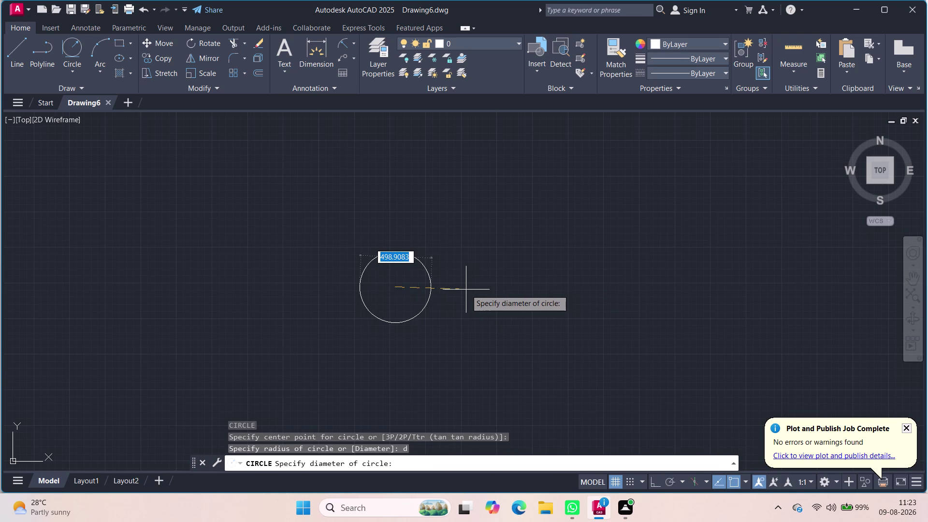
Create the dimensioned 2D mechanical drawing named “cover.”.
Draw the inner circle with a diameter of 55.
scroll(up, 3)
scroll(up, 3)
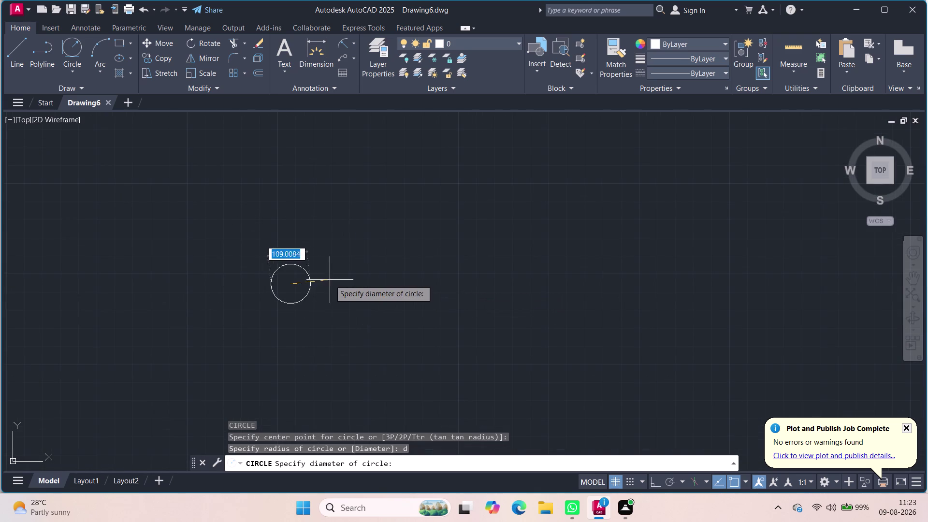
scroll(up, 3)
scroll(down, 3)
scroll(up, 3)
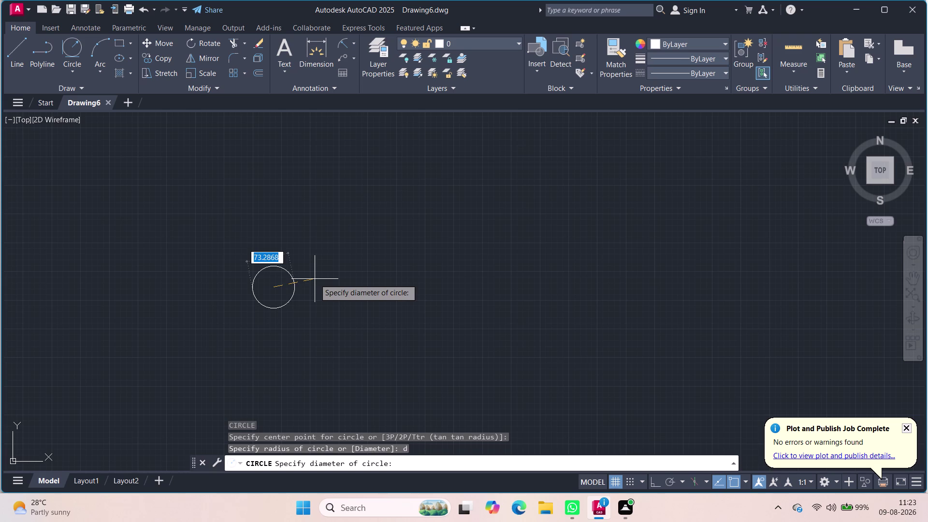
text(55)
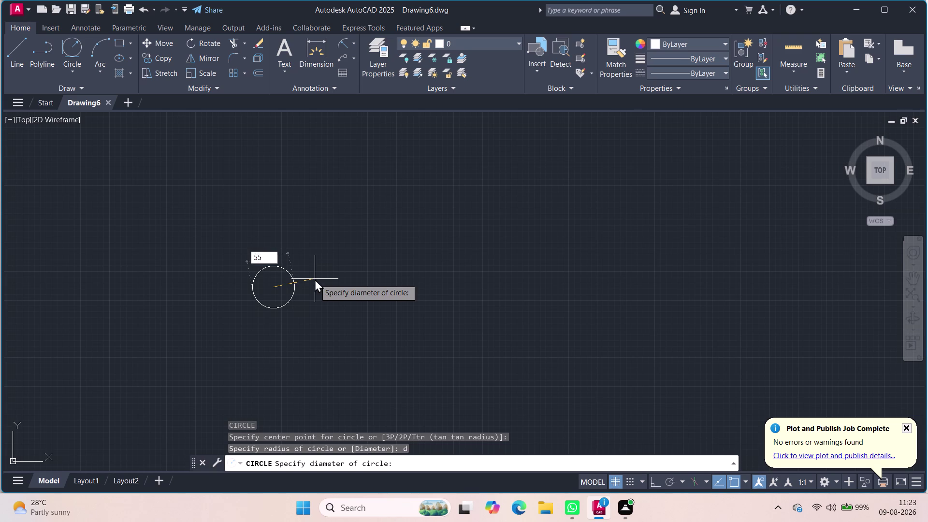
key(Return)
Draw a concentric 90-diameter circle on the same centre.
scroll(up, 3)
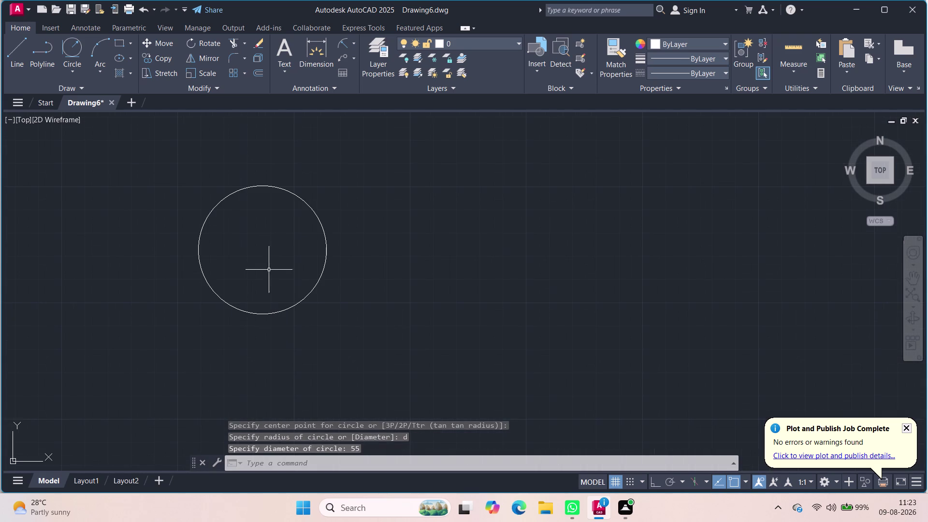
scroll(down, 3)
key(d)
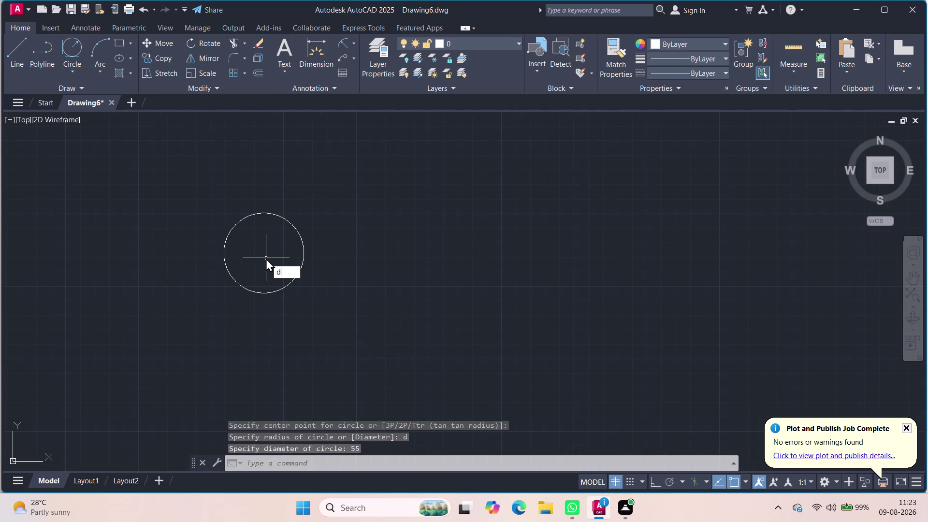
key(BackSpace)
key(c)
key(Return)
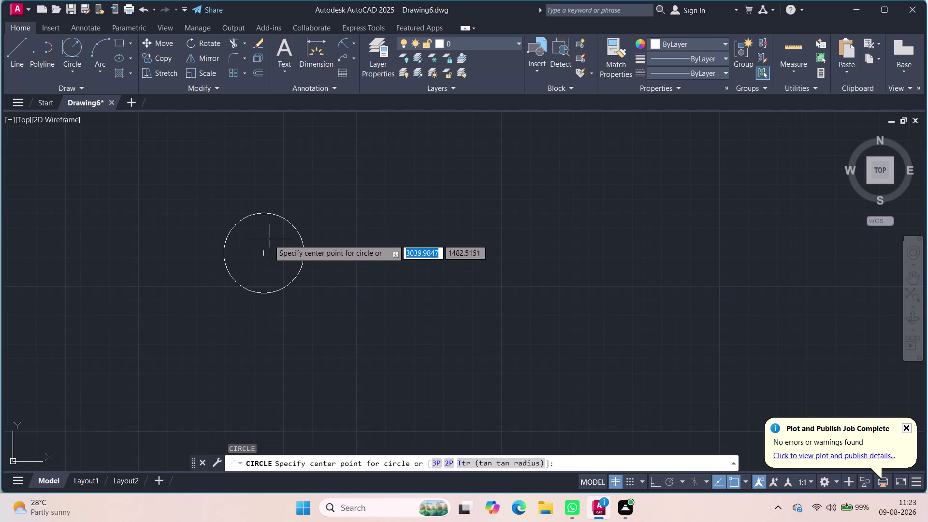
click(263, 254)
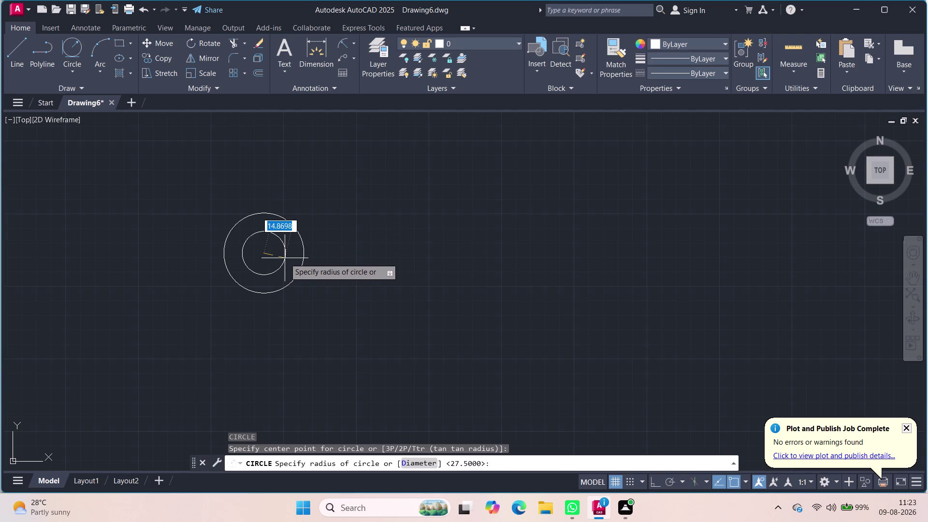
key(d)
key(Return)
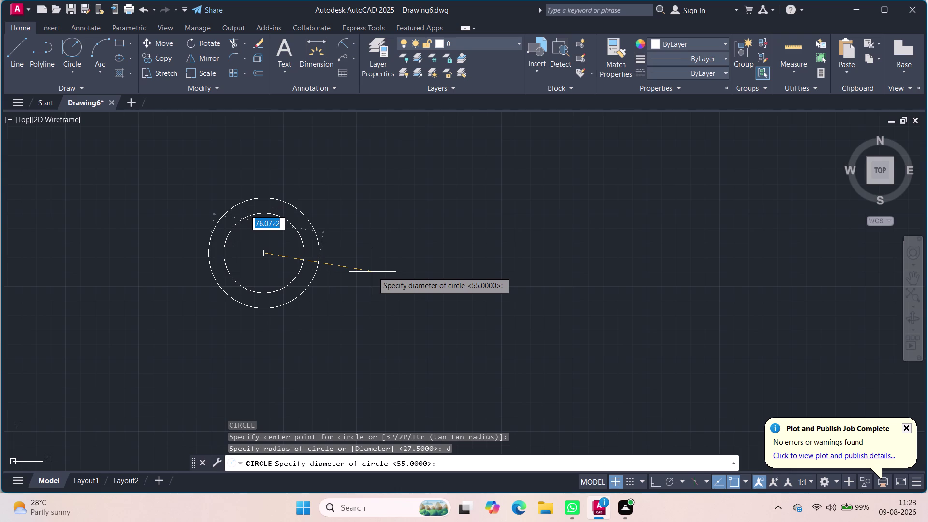
text(90)
key(Return)
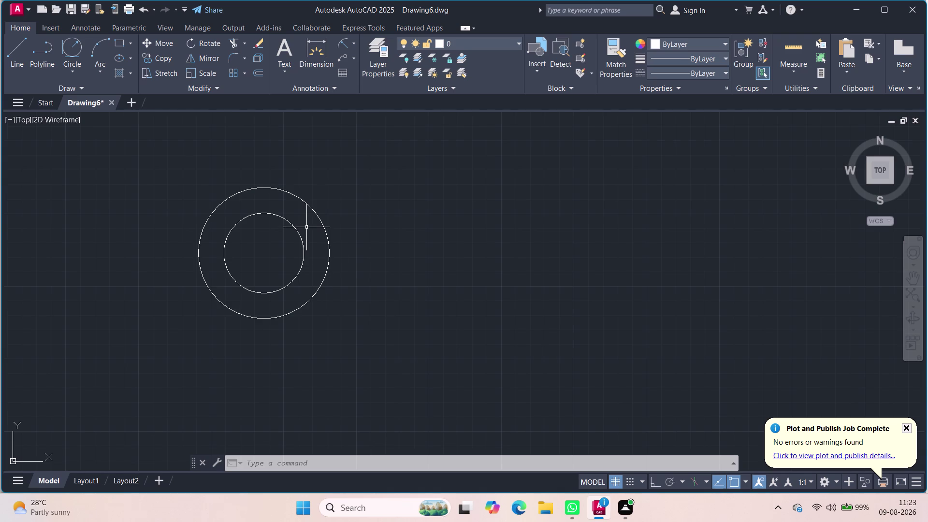
With Ortho on, draw the vertical centre line through the circles' centre.
key(l)
key(Return)
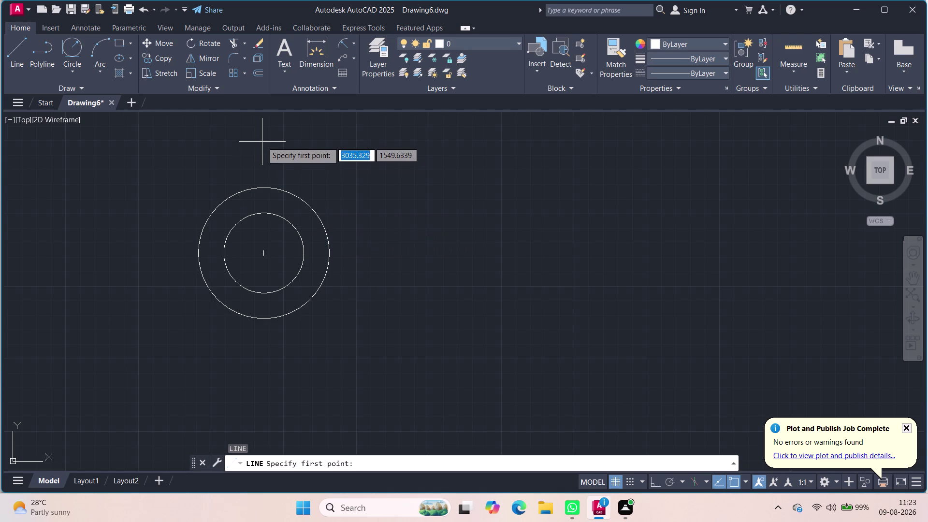
click(266, 252)
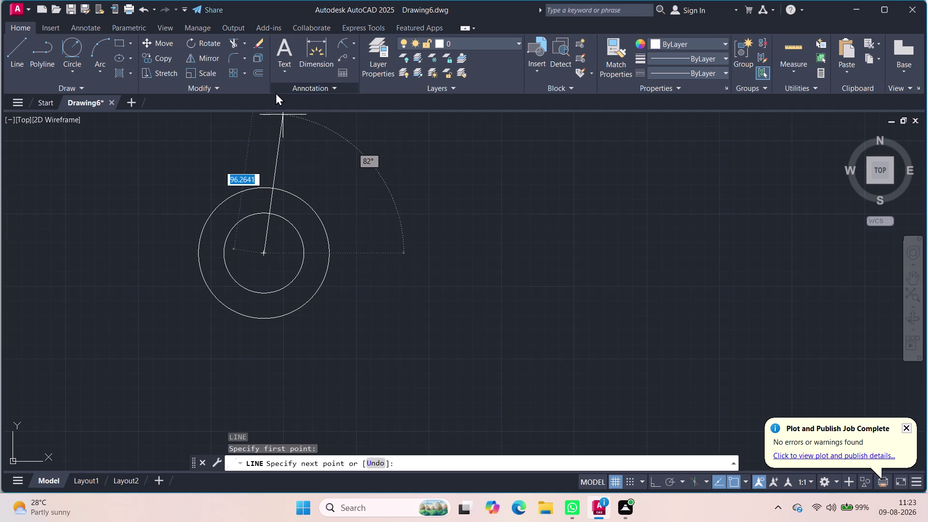
click(654, 484)
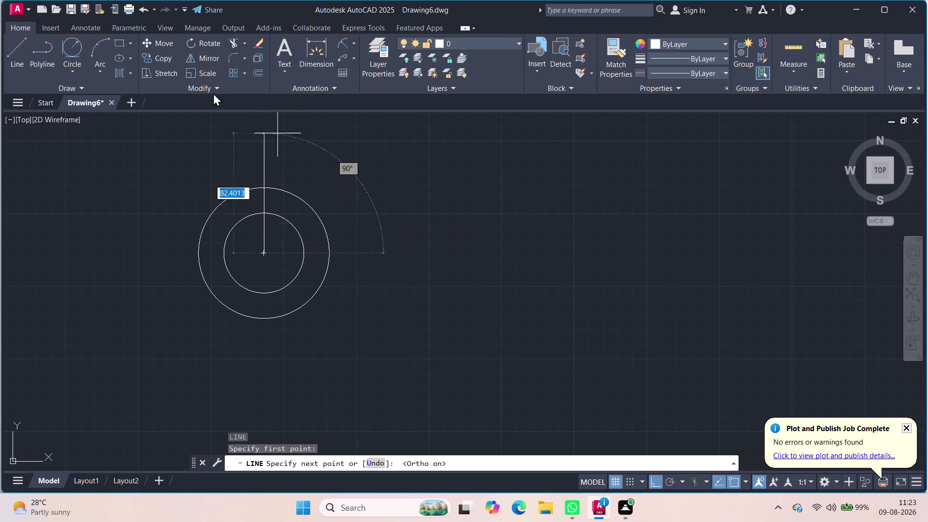
click(251, 133)
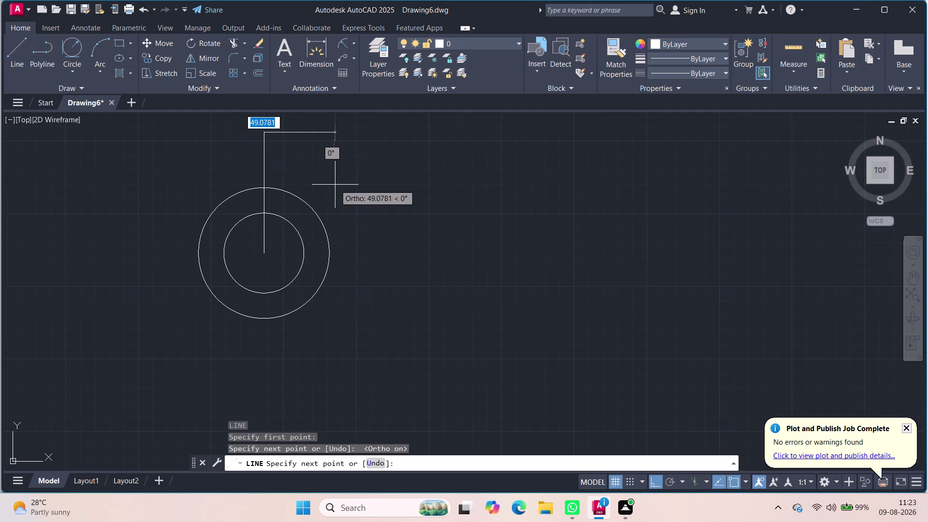
key(space)
key(space)
click(261, 251)
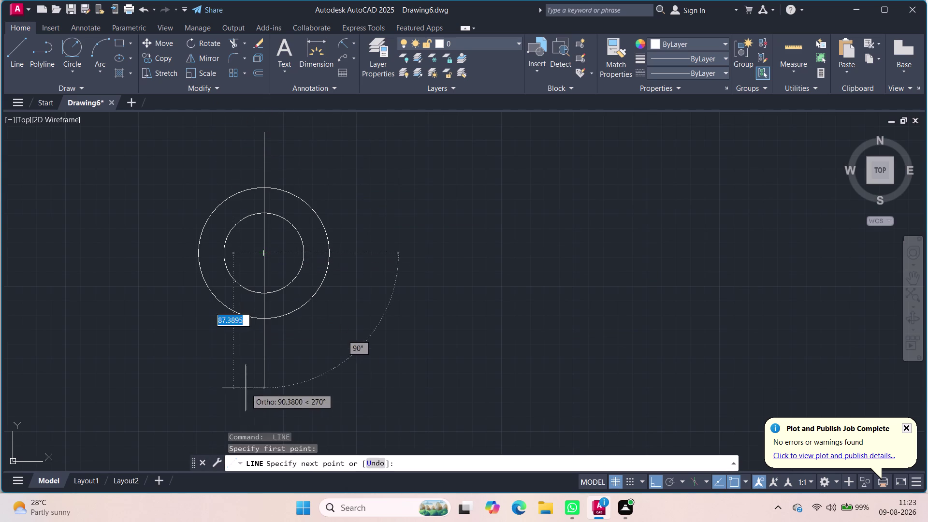
click(251, 394)
key(space)
Draw the horizontal centre line extending past both sides of the circles.
key(space)
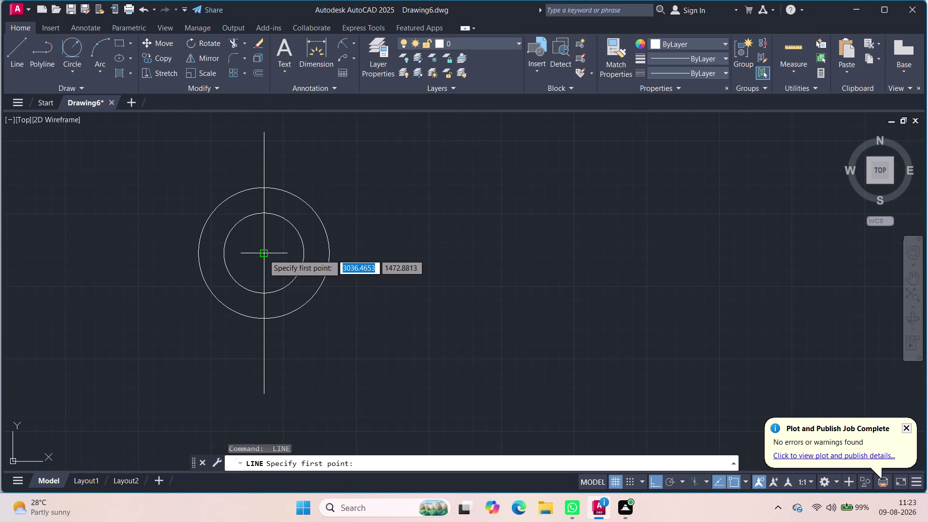
click(263, 255)
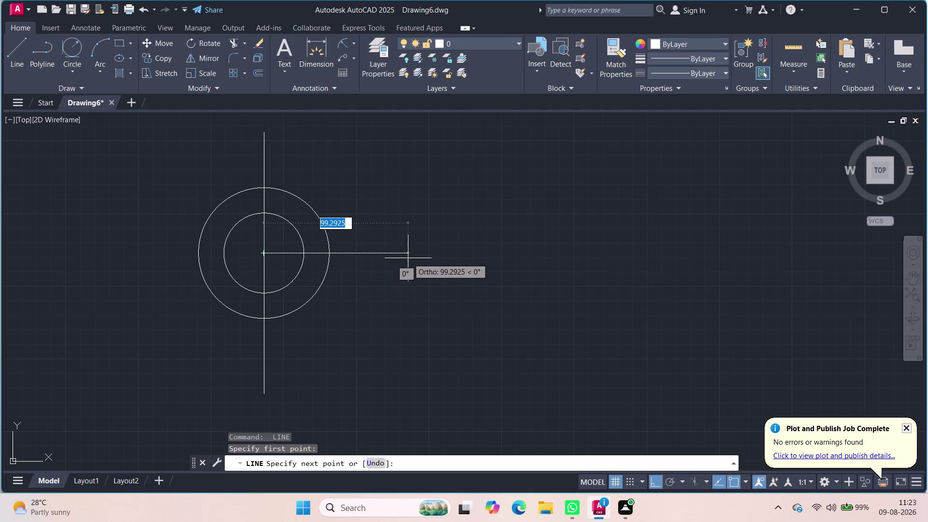
click(388, 256)
key(space)
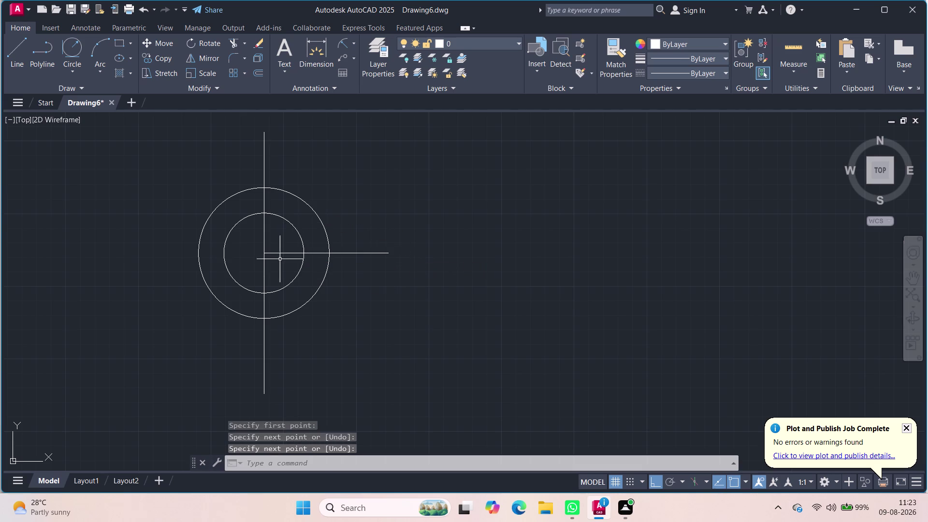
key(space)
click(262, 253)
click(153, 261)
key(space)
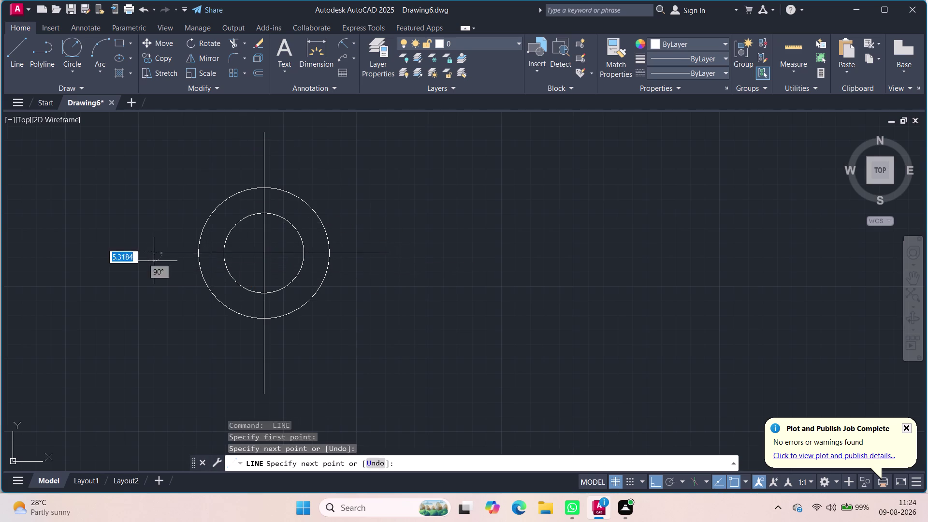
scroll(down, 3)
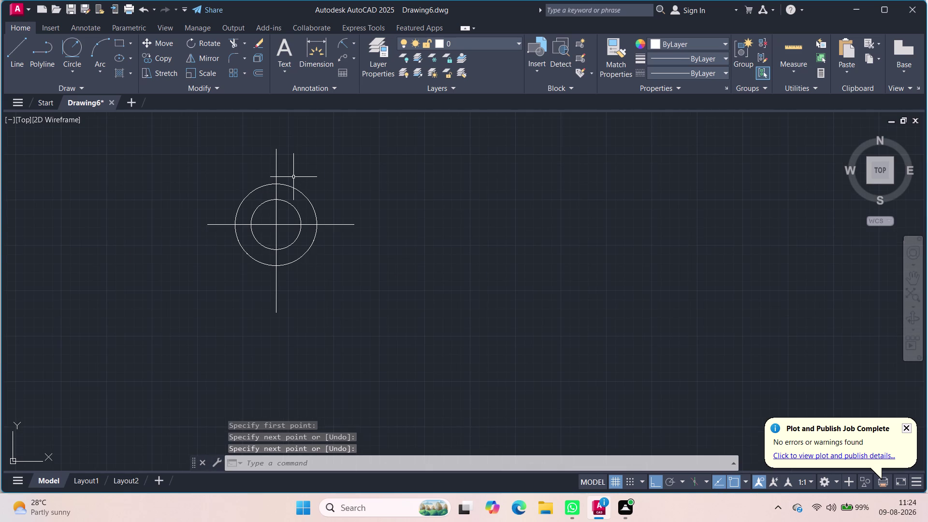
scroll(up, 3)
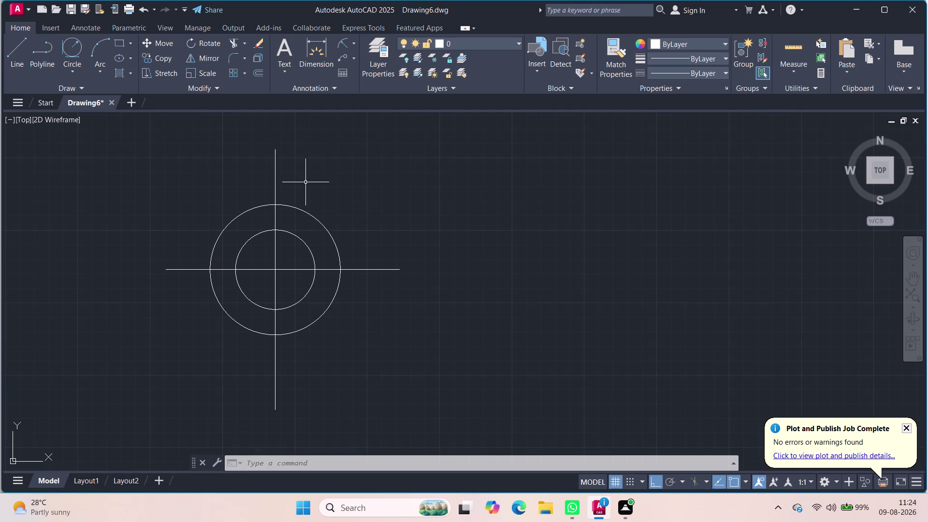
scroll(up, 3)
key(l)
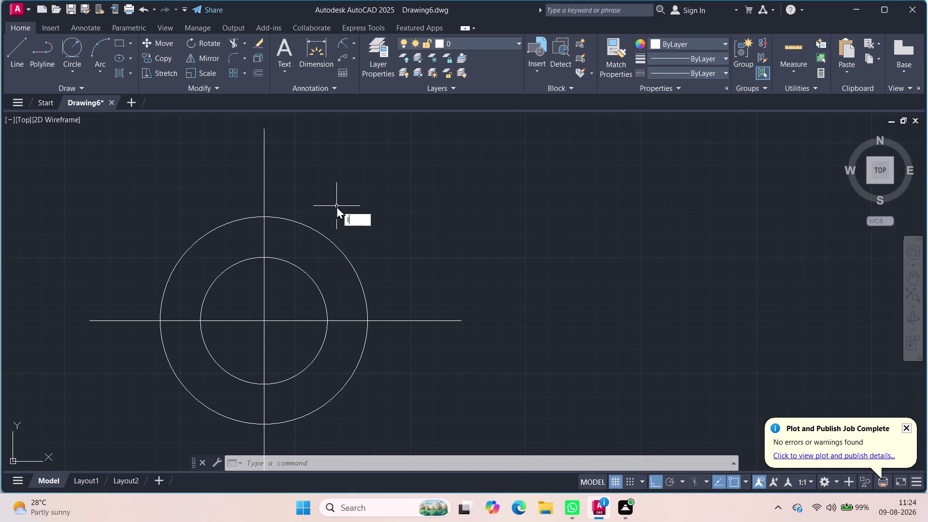
key(space)
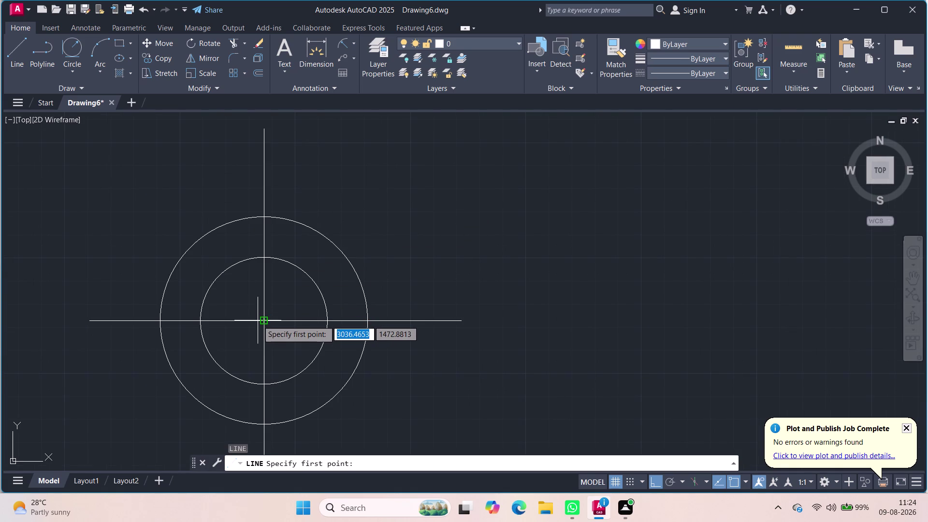
Draw a 60-long radial line from the centre at 60°, up and right.
click(267, 322)
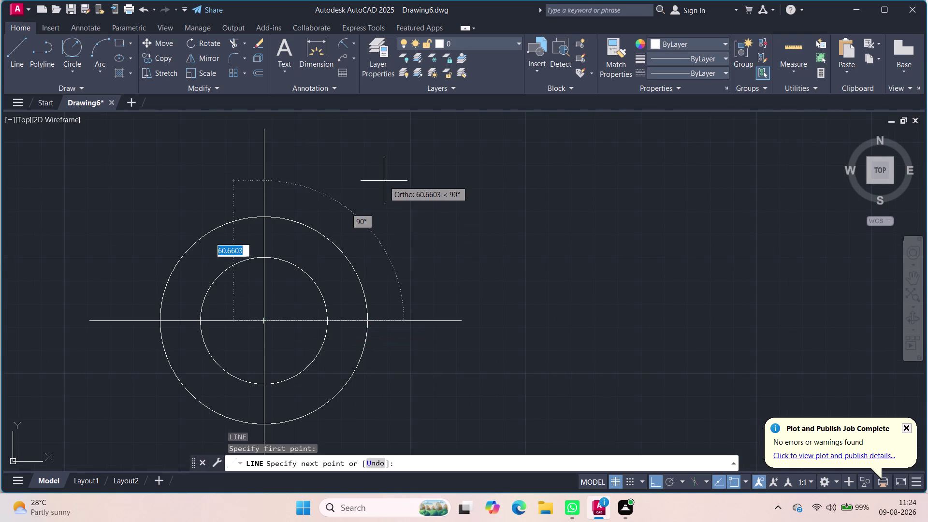
click(672, 486)
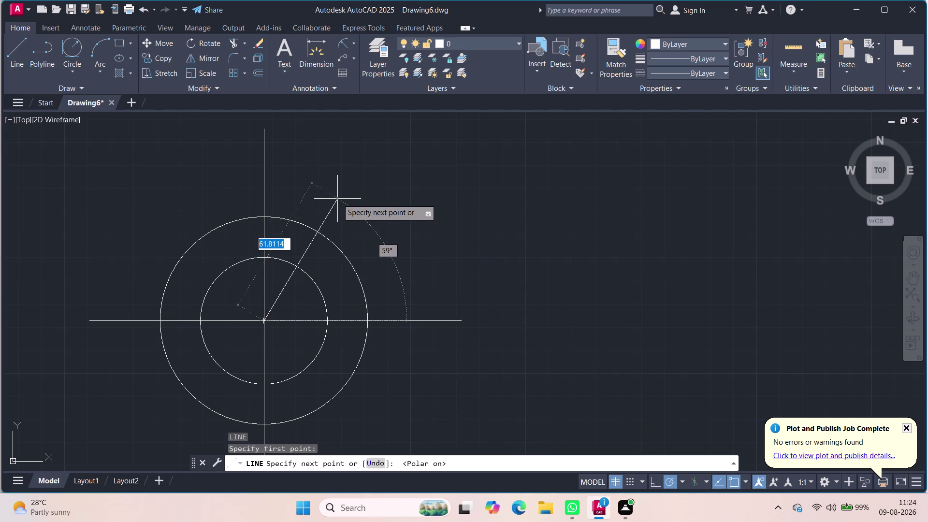
key(Tab)
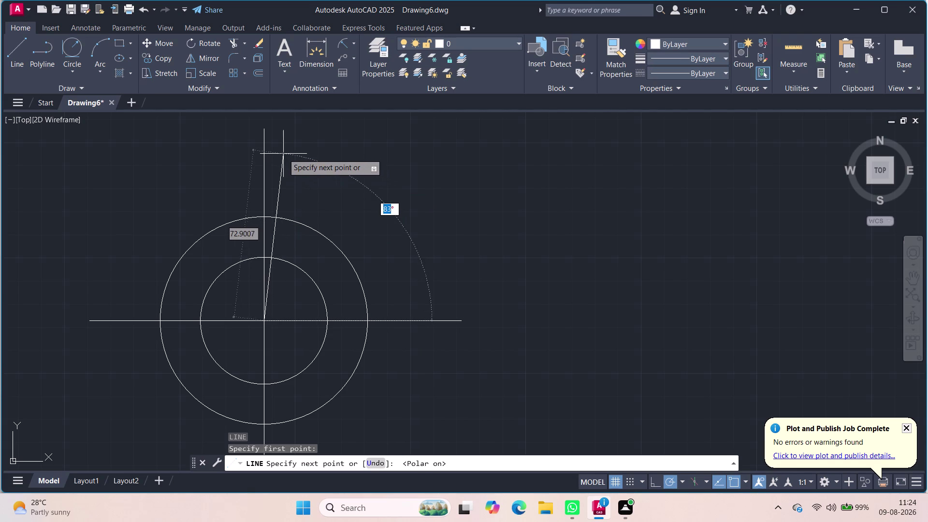
text(6)
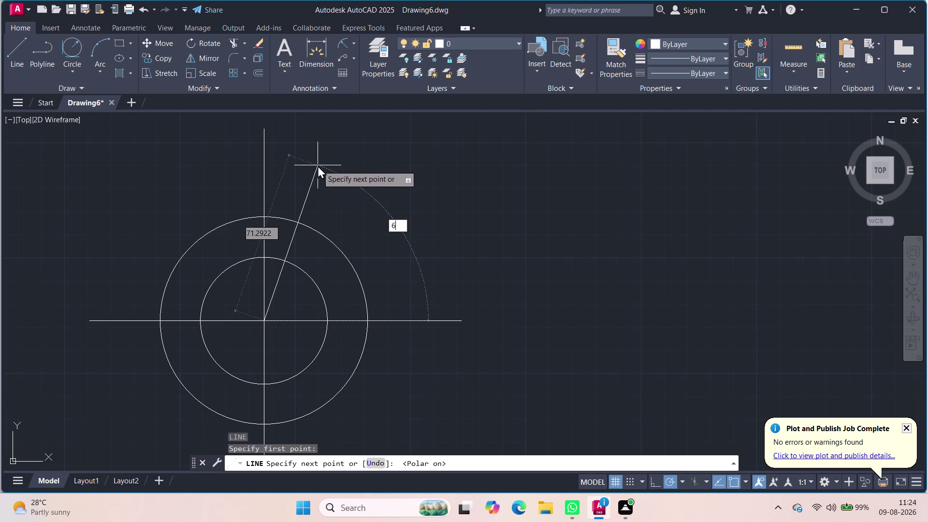
text(0)
key(Return)
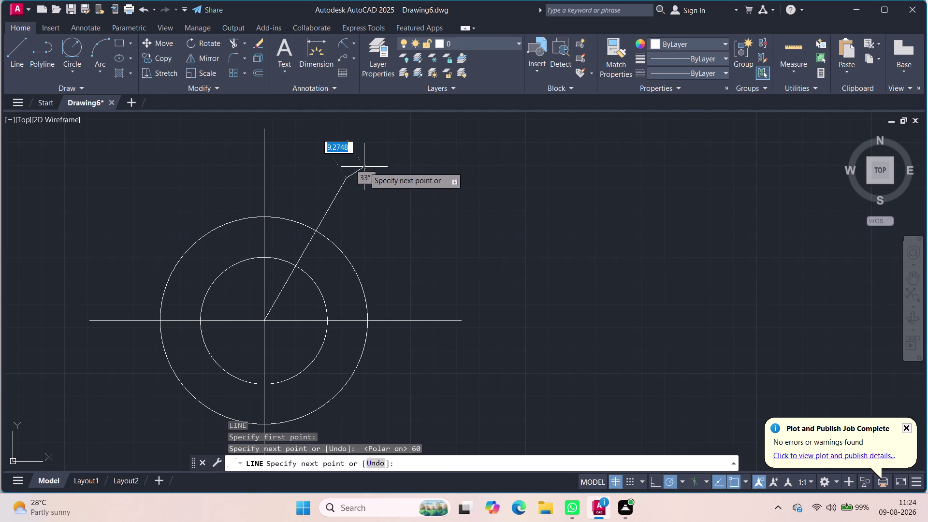
key(Escape)
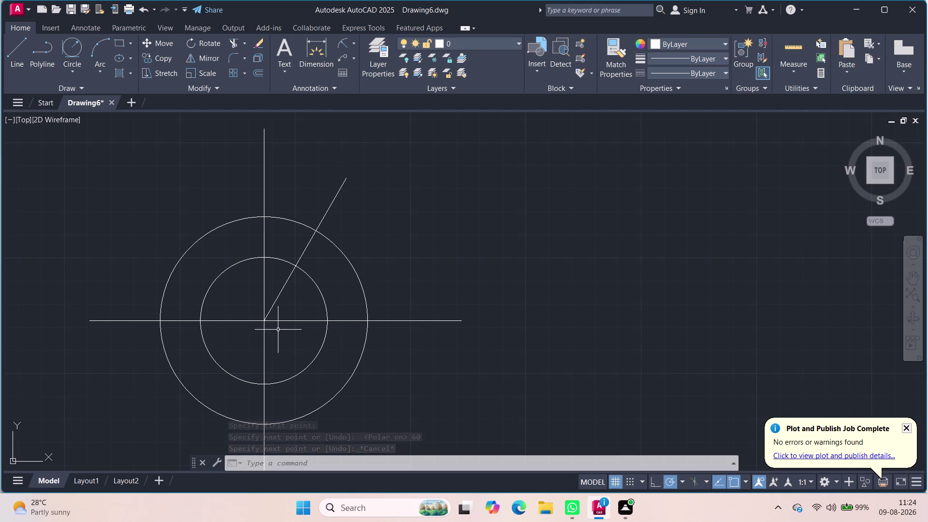
Change the polar tracking angle increment and clear stray command entries and selections.
click(684, 480)
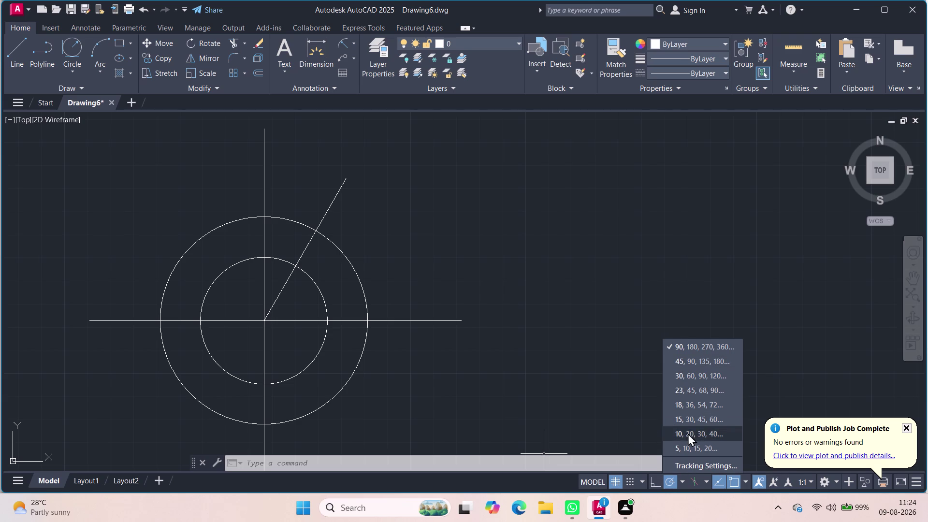
click(686, 377)
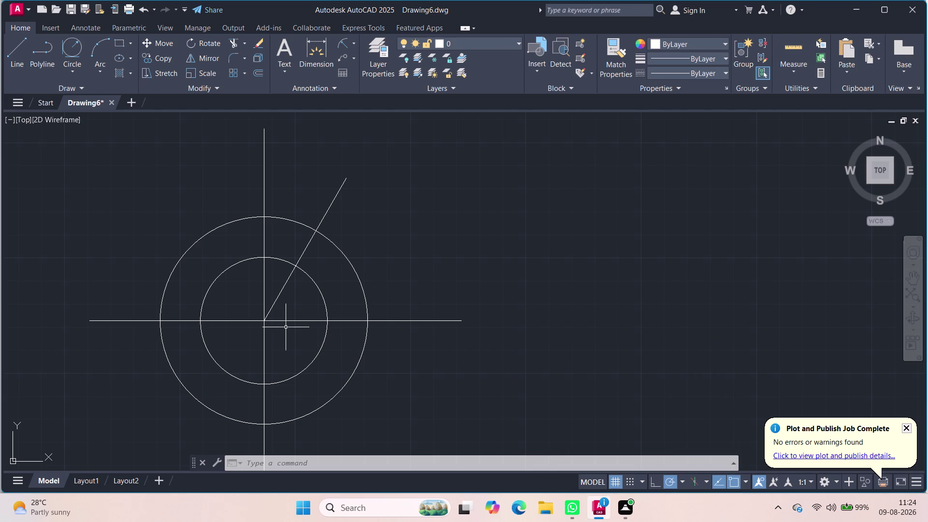
click(275, 316)
key(l)
key(apostrophe)
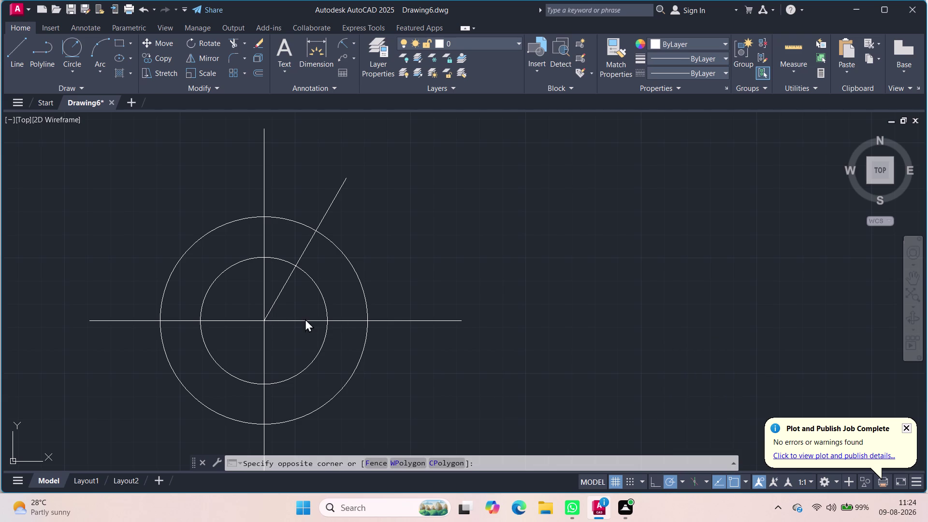
key(l)
click(906, 427)
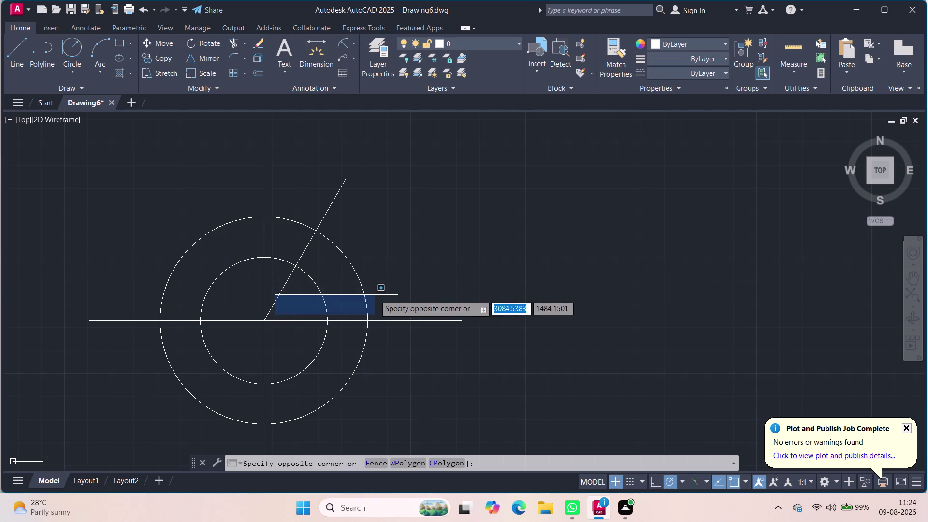
click(468, 283)
key(Escape)
key(l)
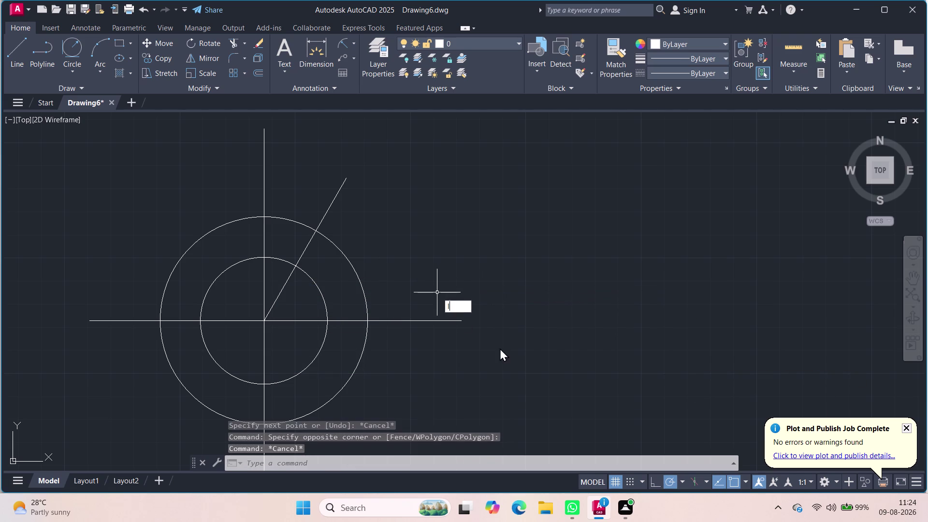
click(488, 319)
Set the polar increment to 30° and draw the second radial line at 120°.
click(261, 323)
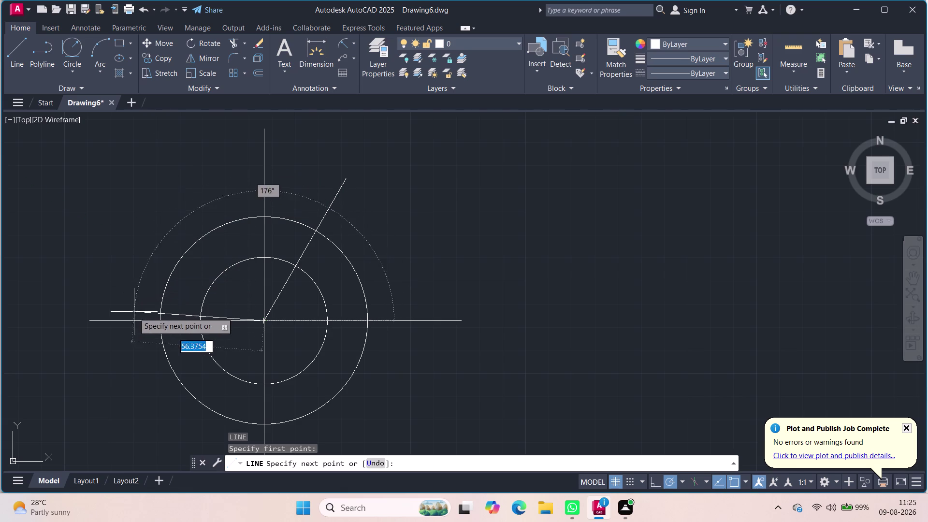
click(683, 481)
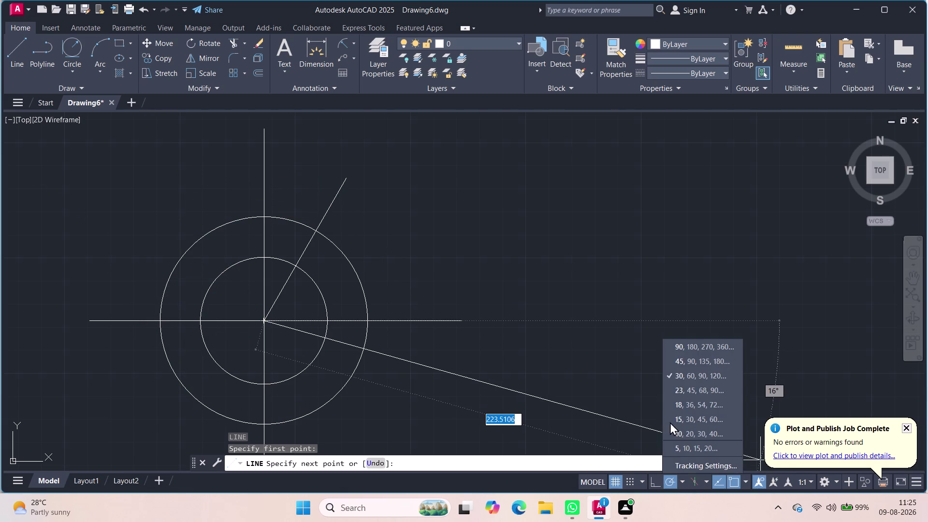
click(686, 376)
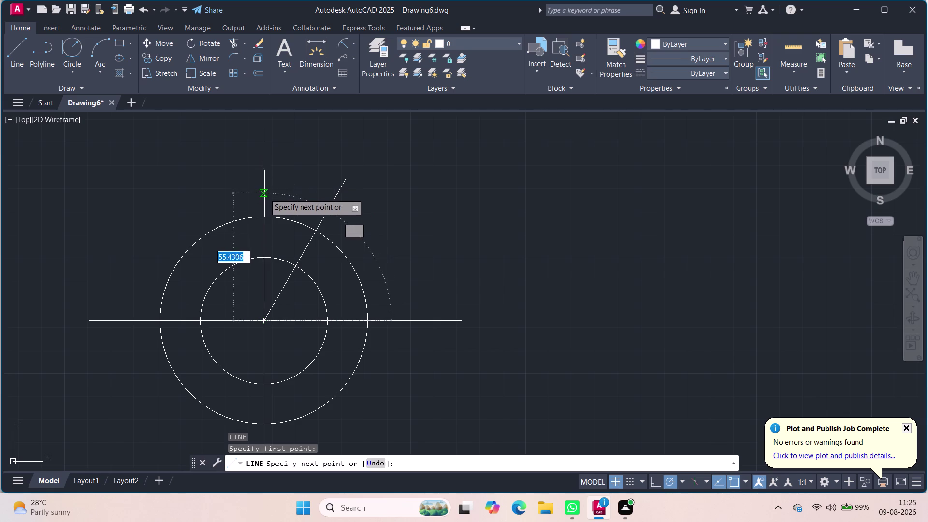
key(Tab)
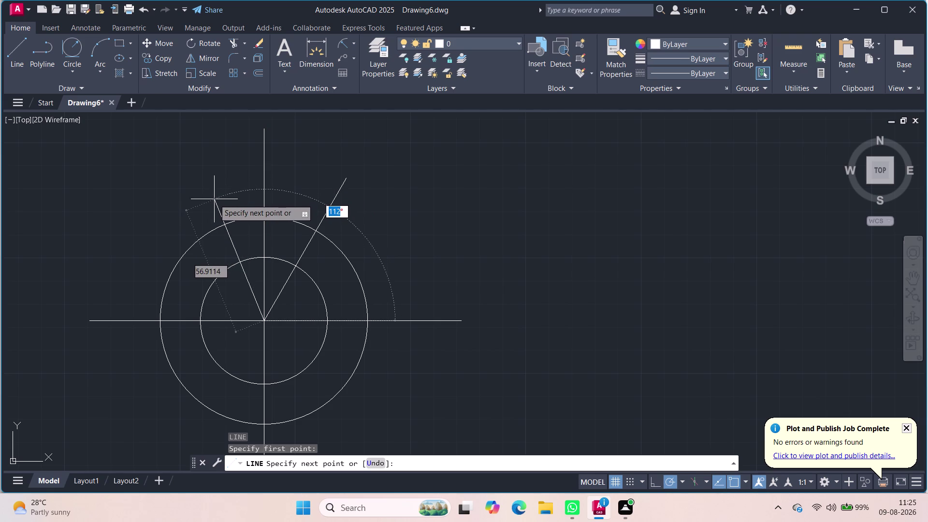
text(12)
text(0)
key(Return)
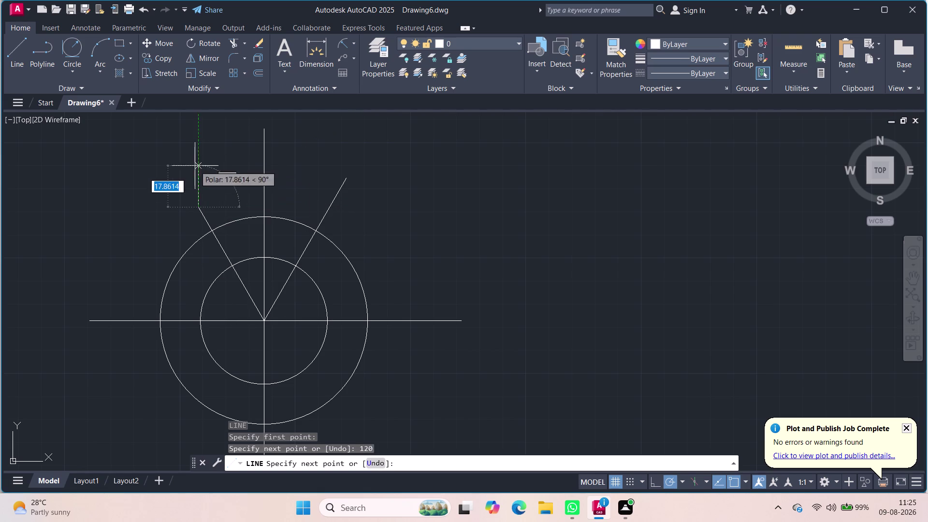
key(Escape)
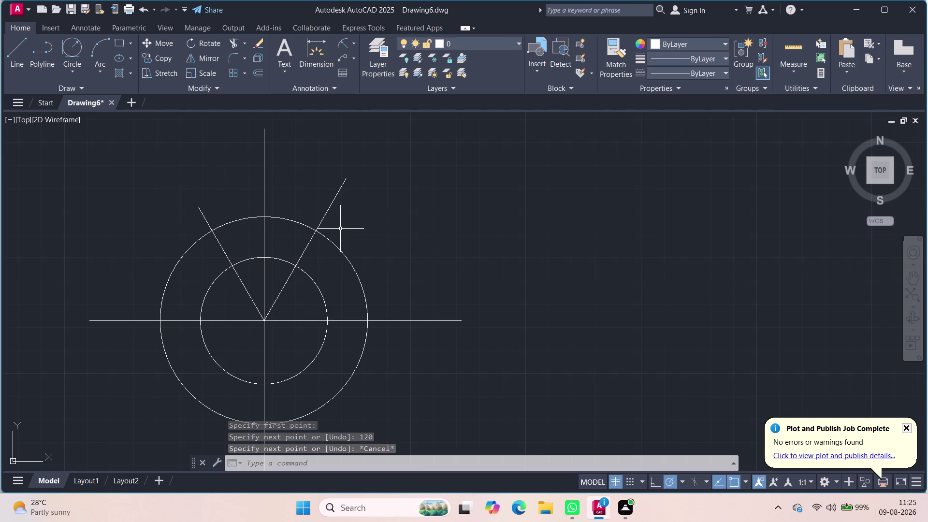
key(c)
key(Return)
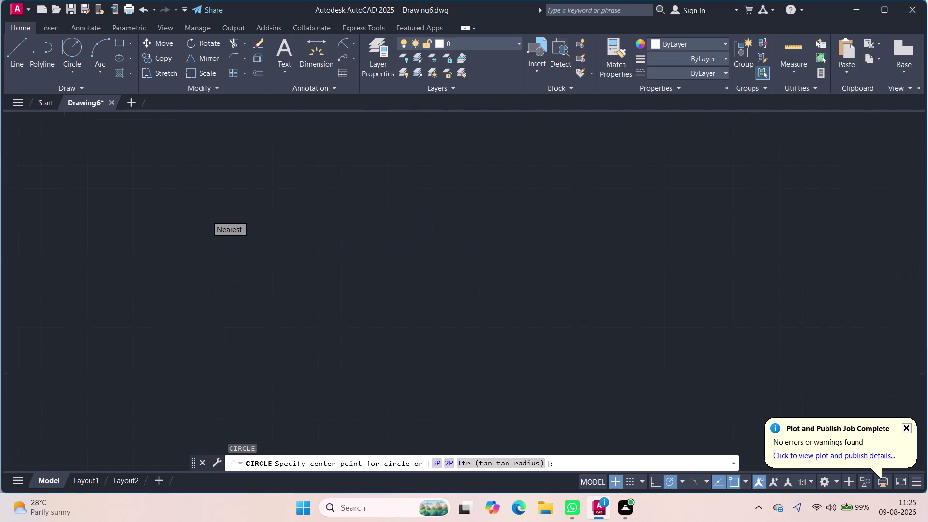
click(198, 208)
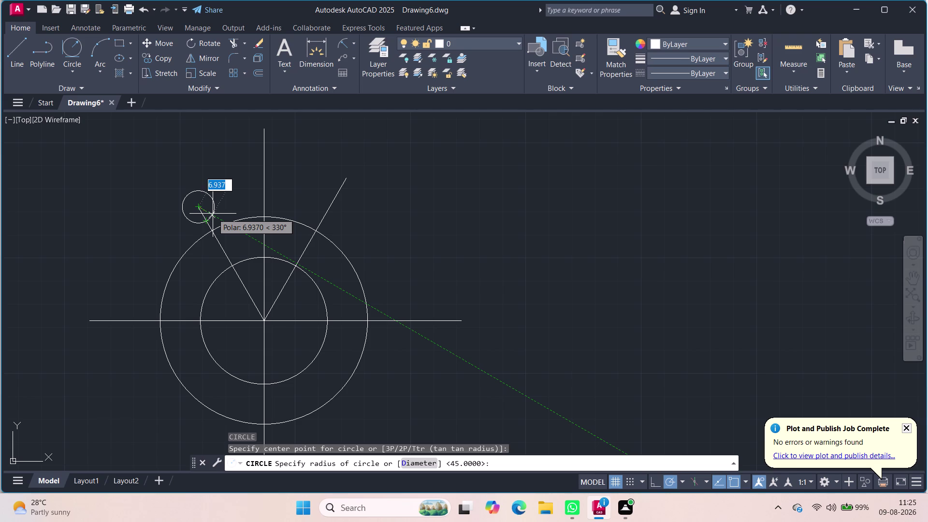
key(Escape)
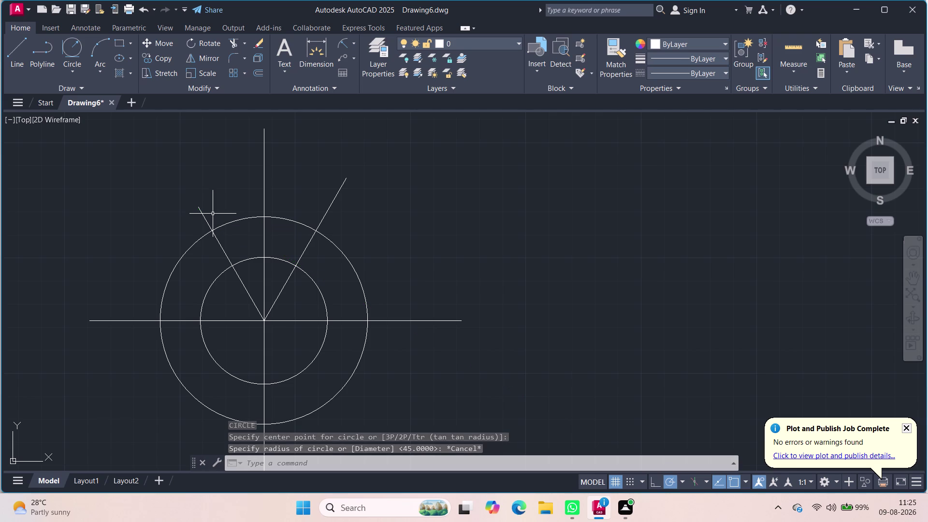
key(Escape)
key(Escape)
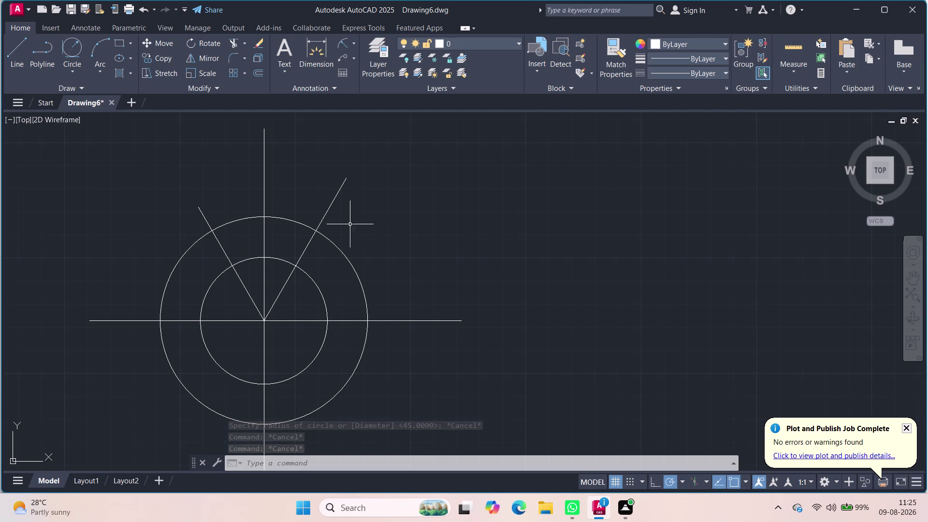
click(204, 213)
click(197, 207)
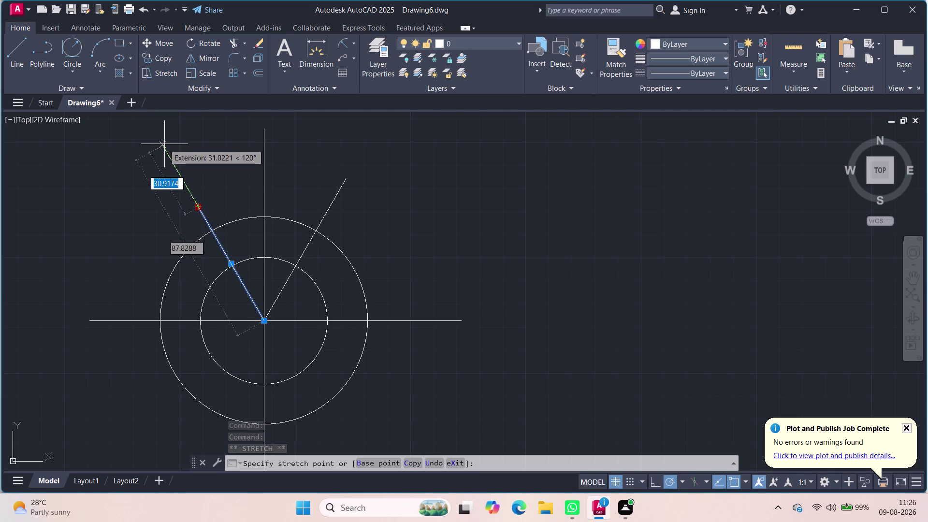
key(Escape)
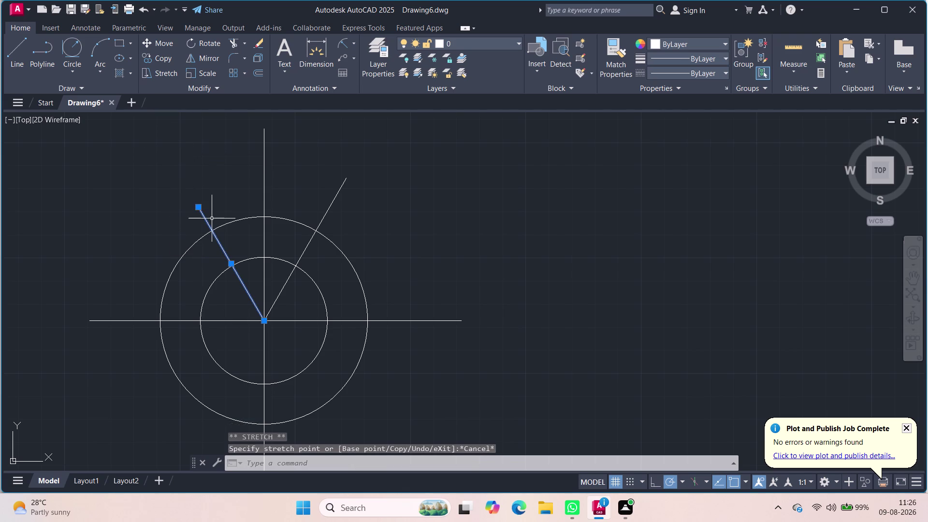
key(Escape)
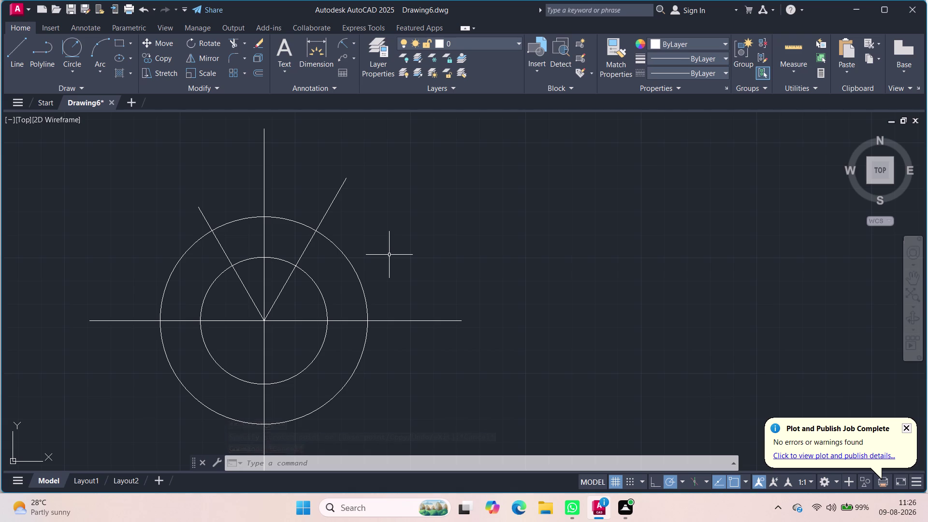
key(d)
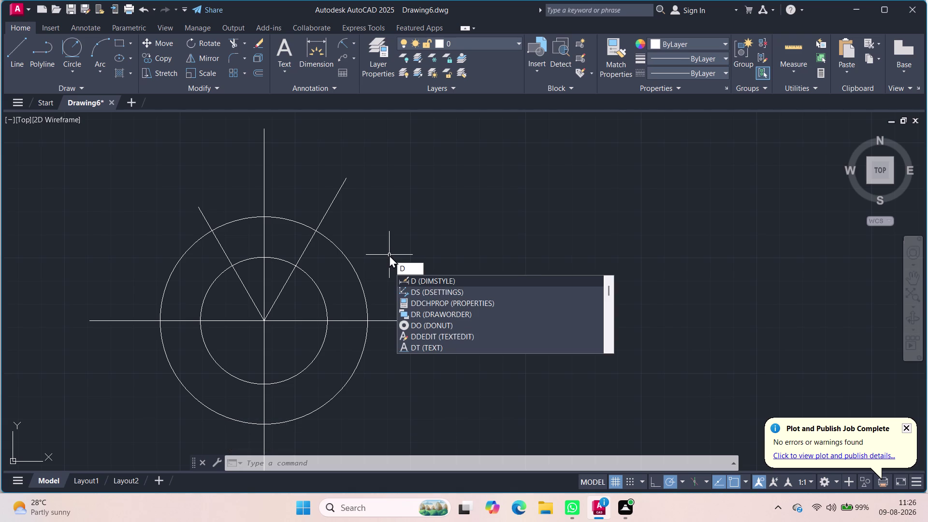
Draw a radius-60 circle concentric with the other two.
key(BackSpace)
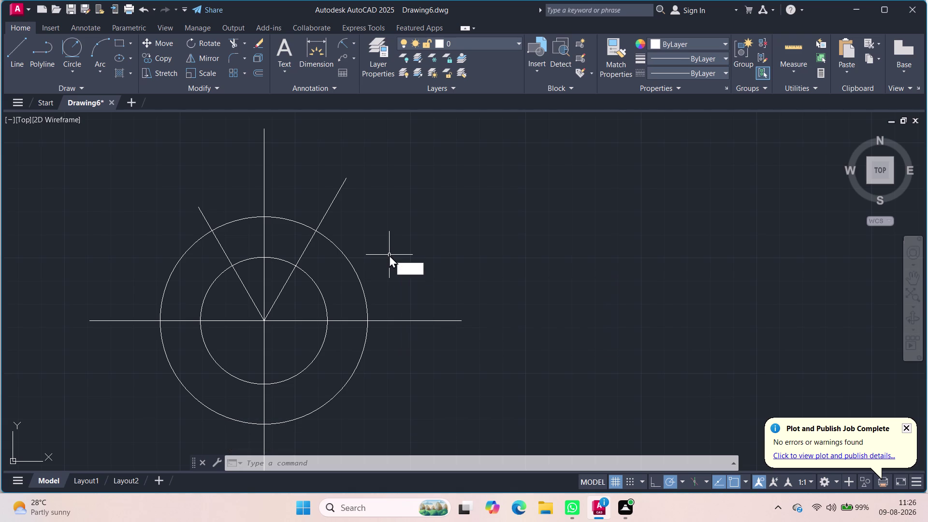
key(c)
key(Return)
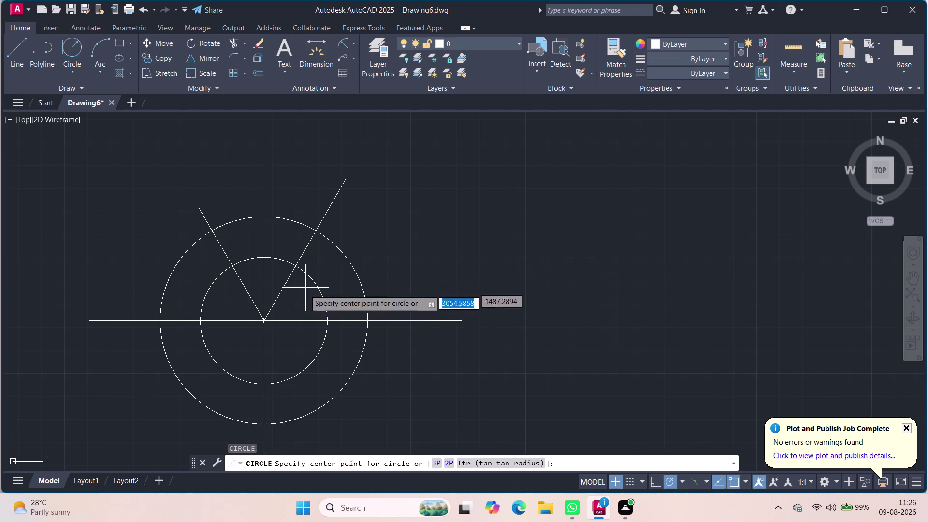
click(262, 322)
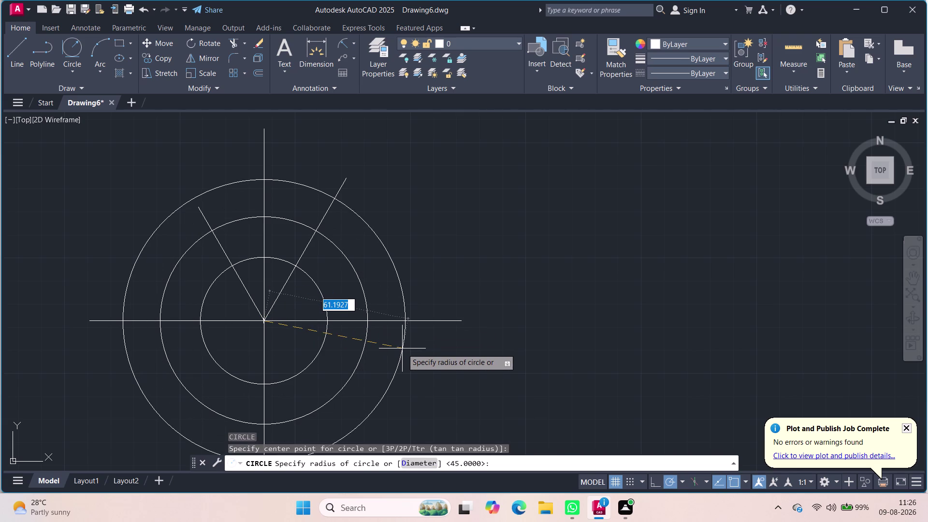
text(60)
key(Return)
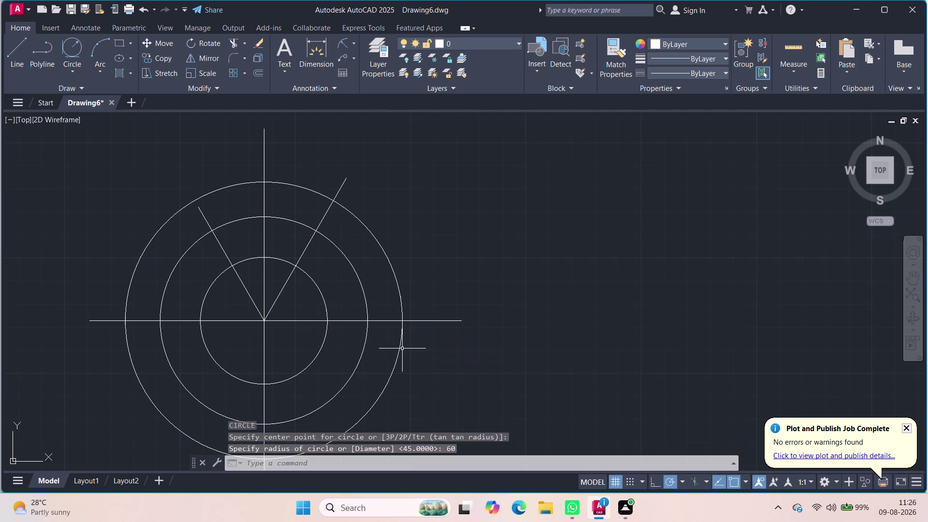
Draw a radius-18 circle on the right radial line, then undo it.
click(408, 183)
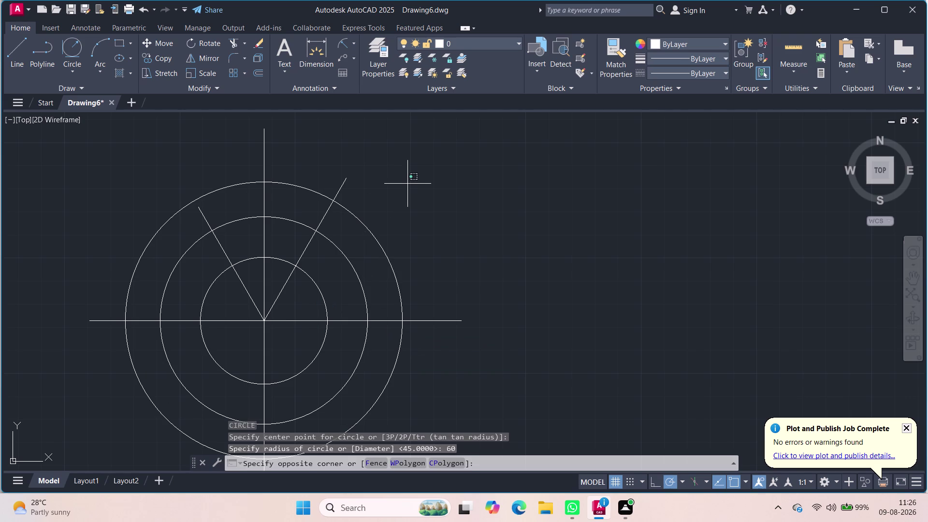
click(407, 184)
key(space)
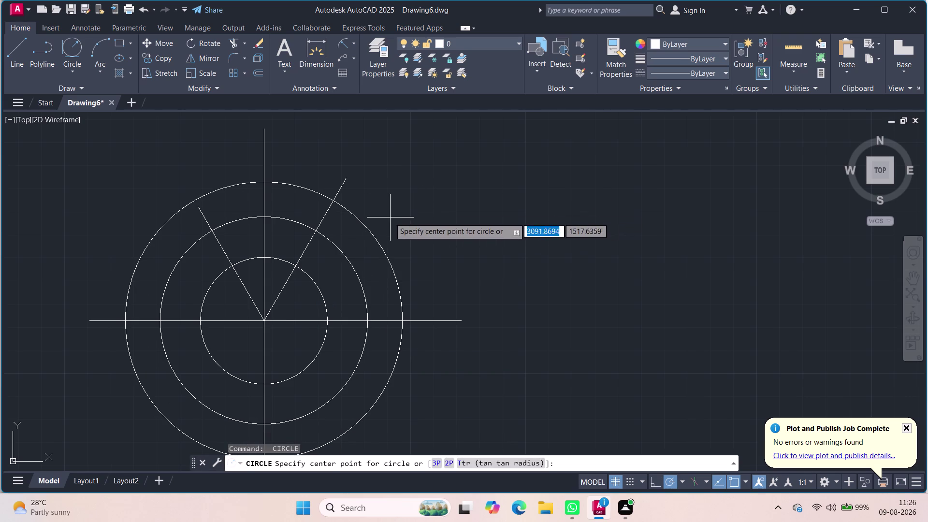
click(331, 203)
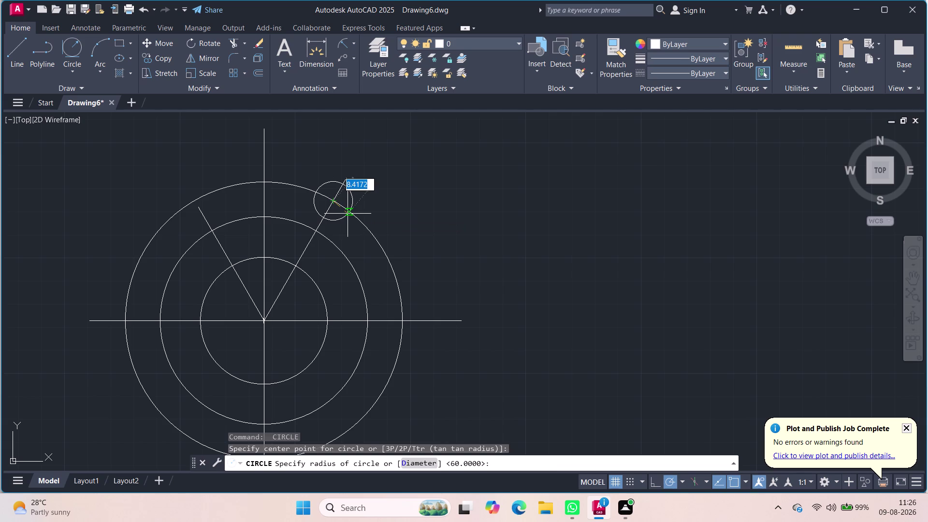
text(18)
key(Return)
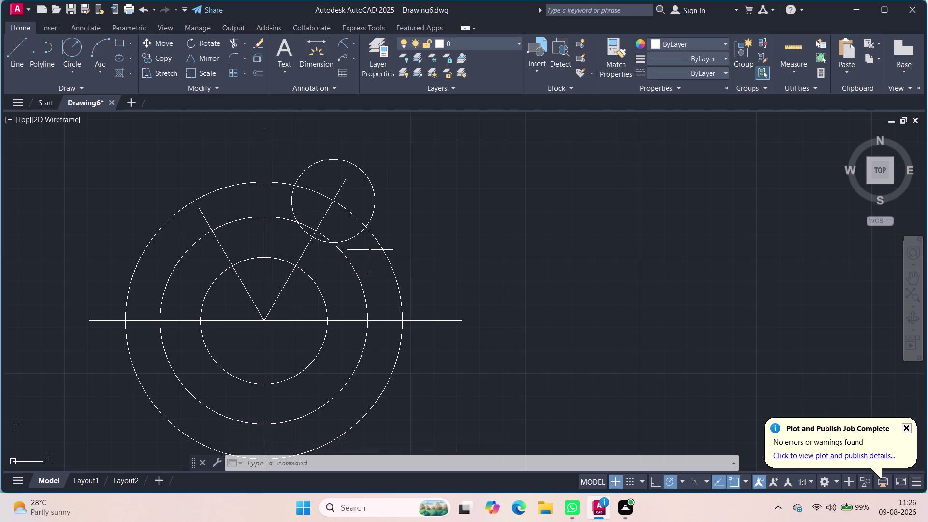
key(ctrl+z)
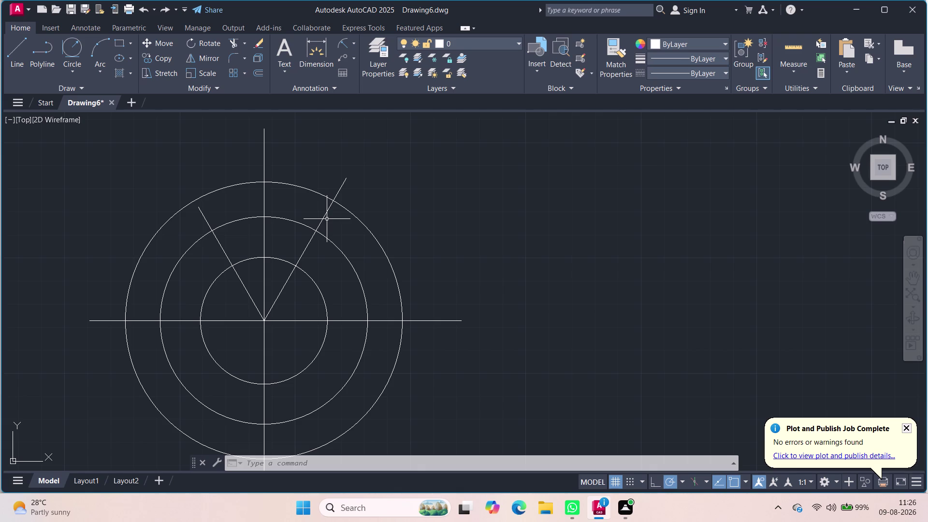
Draw a 20-diameter circle at the 60° line's upper end, then select the outer circle.
key(c)
click(373, 247)
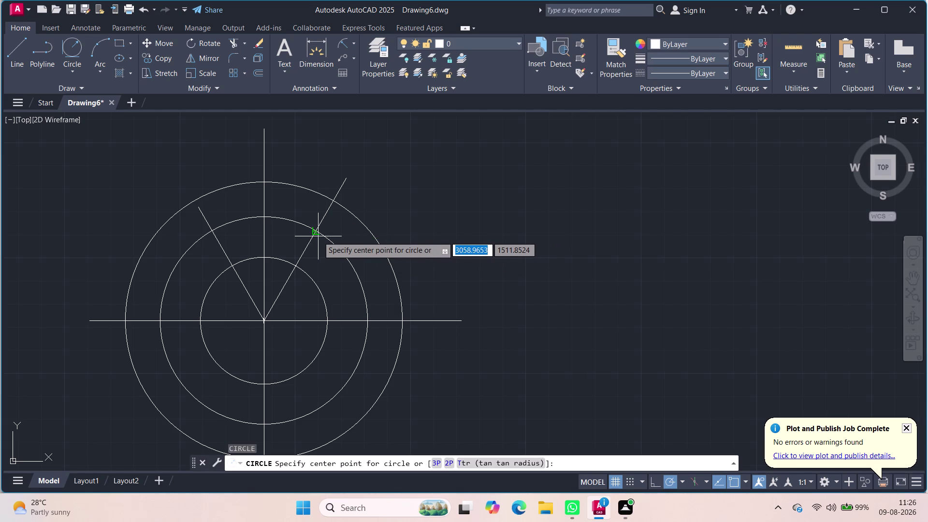
click(334, 202)
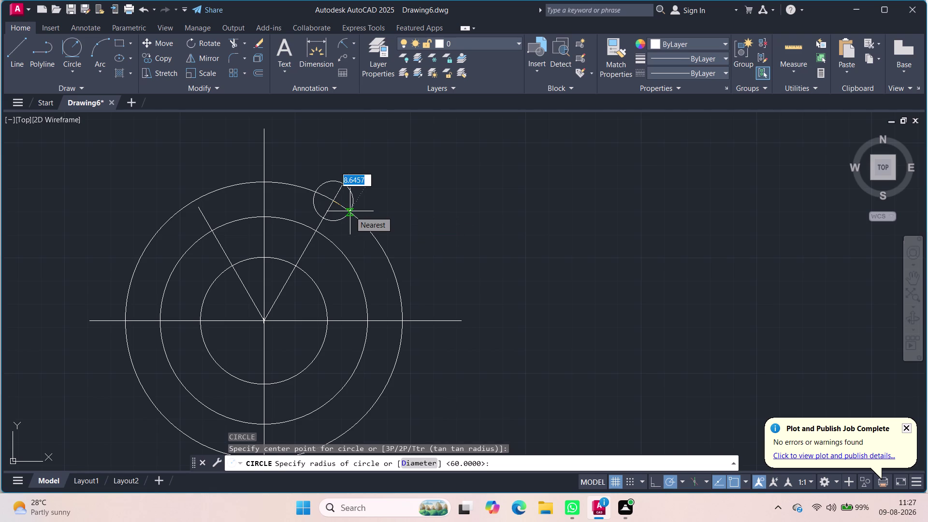
key(d)
key(Return)
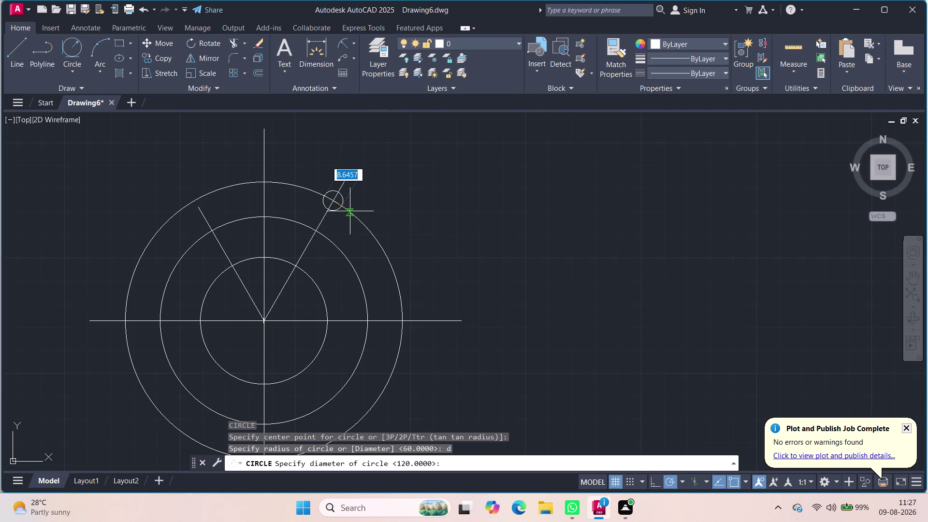
text(20)
key(Return)
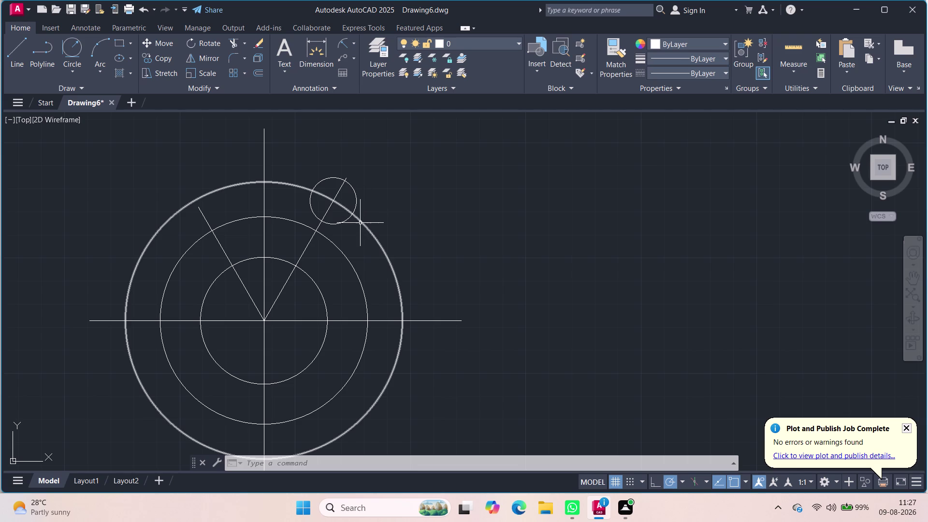
click(361, 223)
Erase the radius-60 outer circle and the 120° left radial line.
key(Delete)
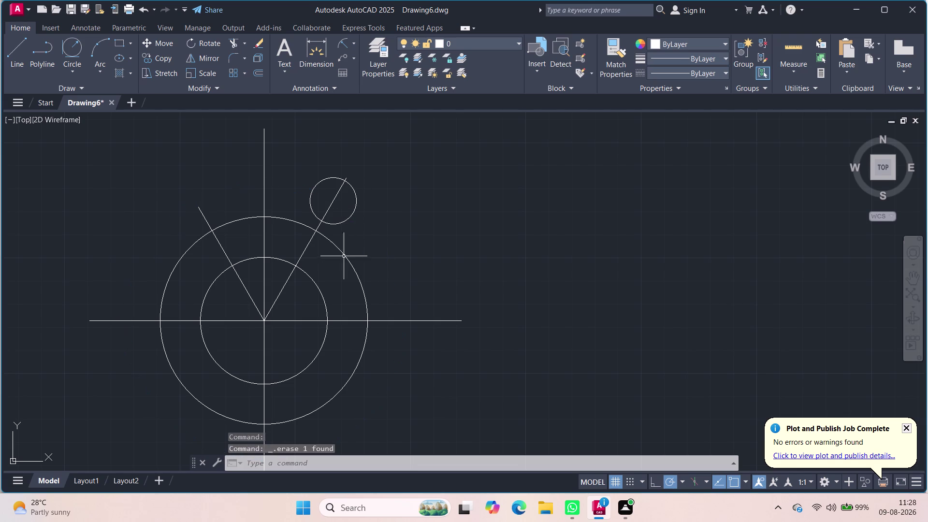
click(221, 247)
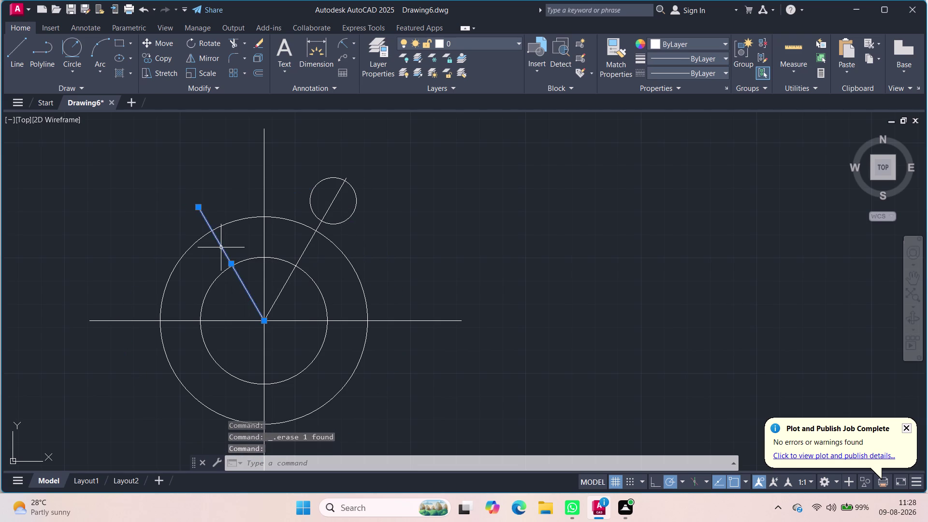
key(Delete)
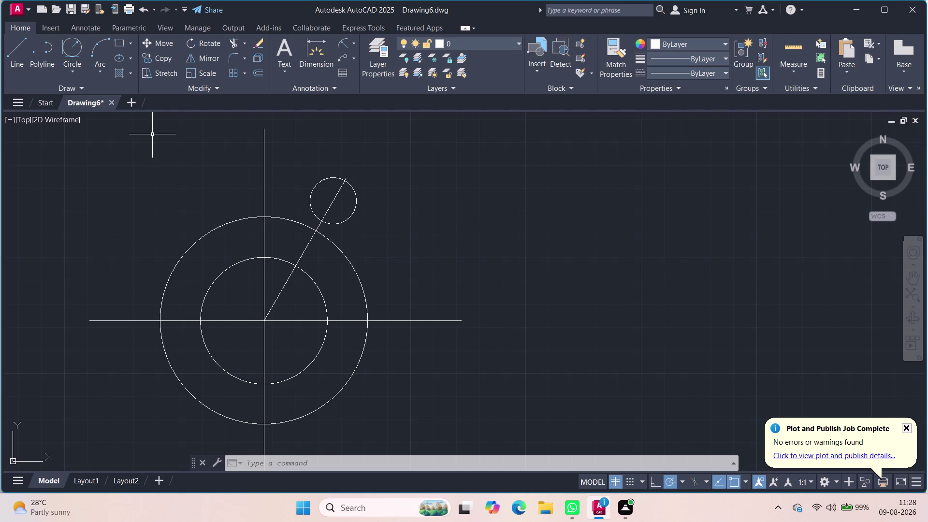
Draw a radius-18 circle concentric with the small top circle.
key(c)
key(Return)
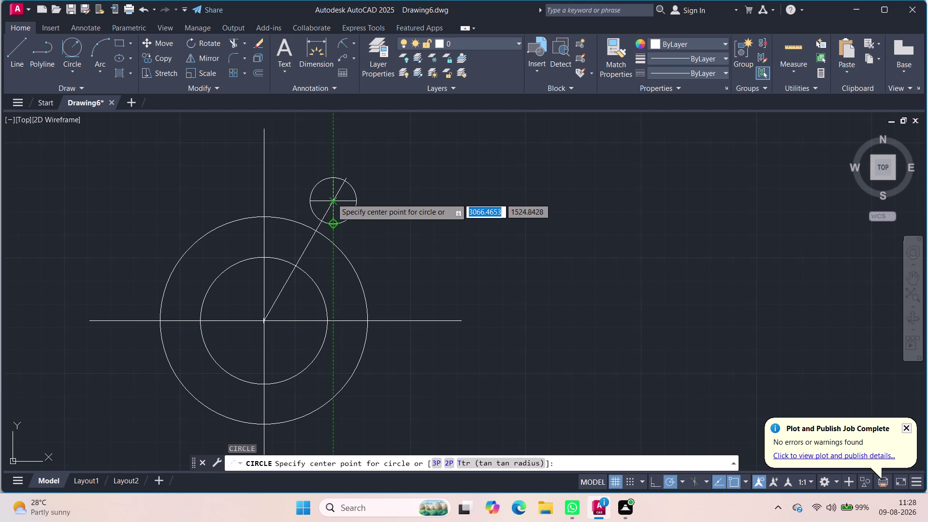
click(331, 198)
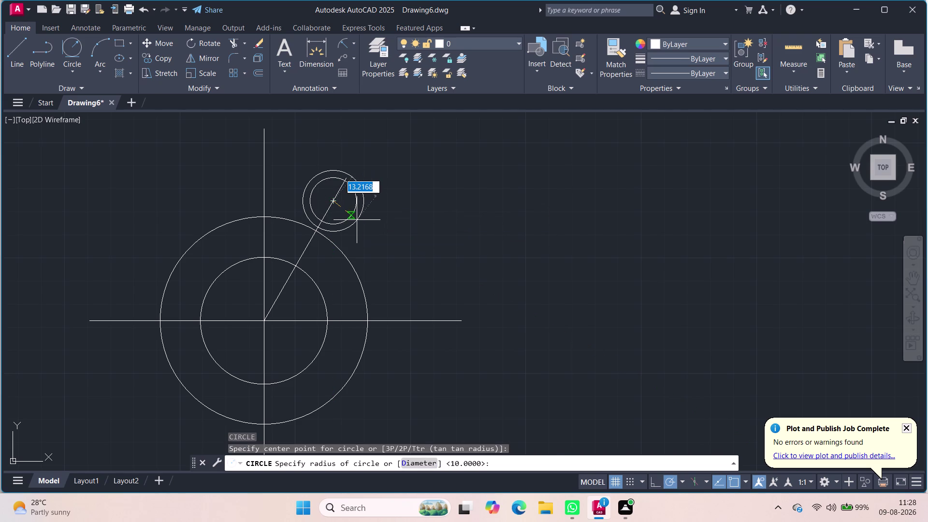
text(18)
key(Return)
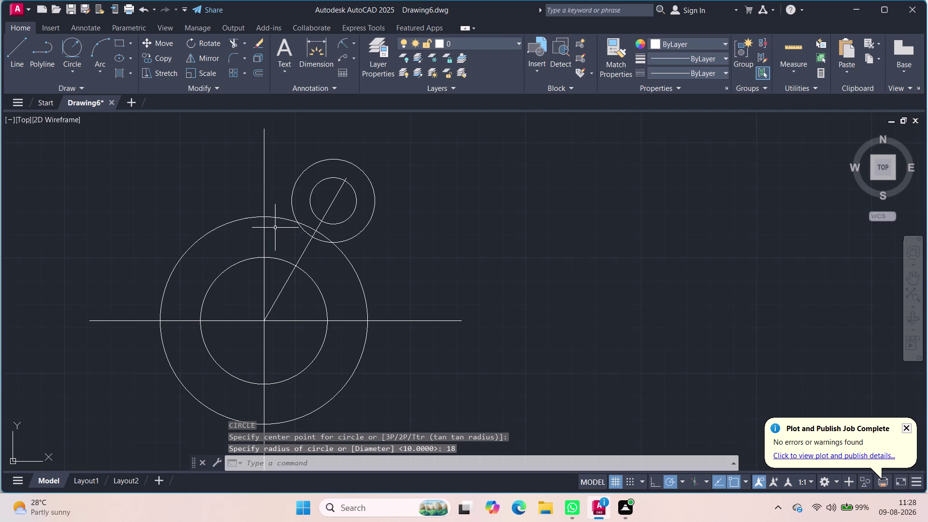
key(l)
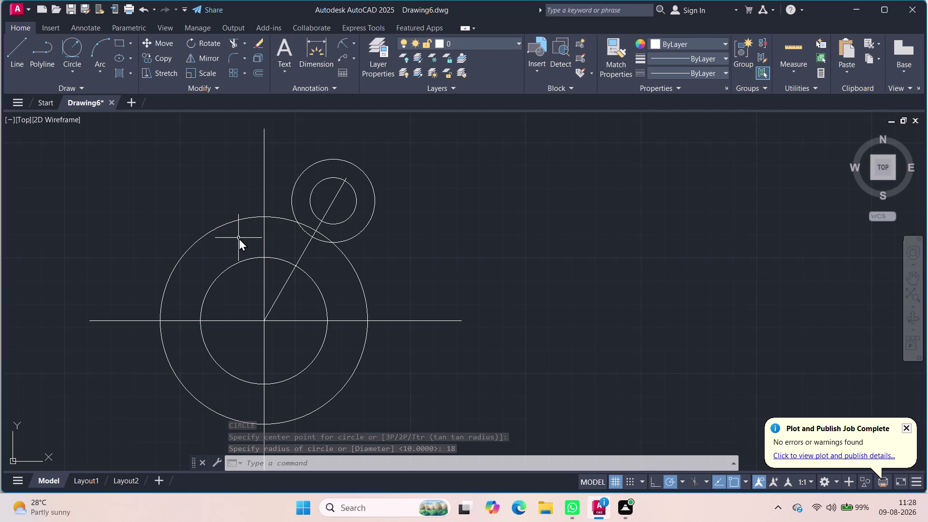
key(Return)
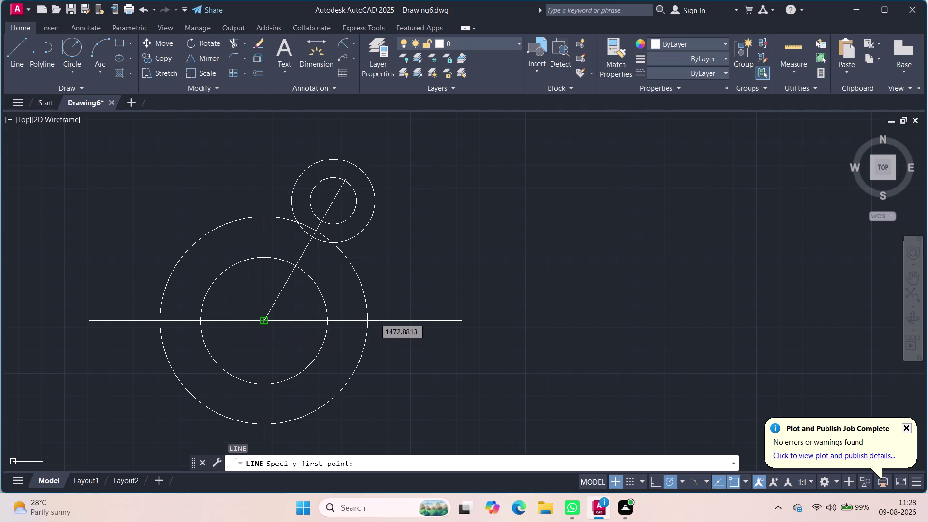
Draw a 60-long line at 120° from the centre and erase the 60° line.
click(264, 318)
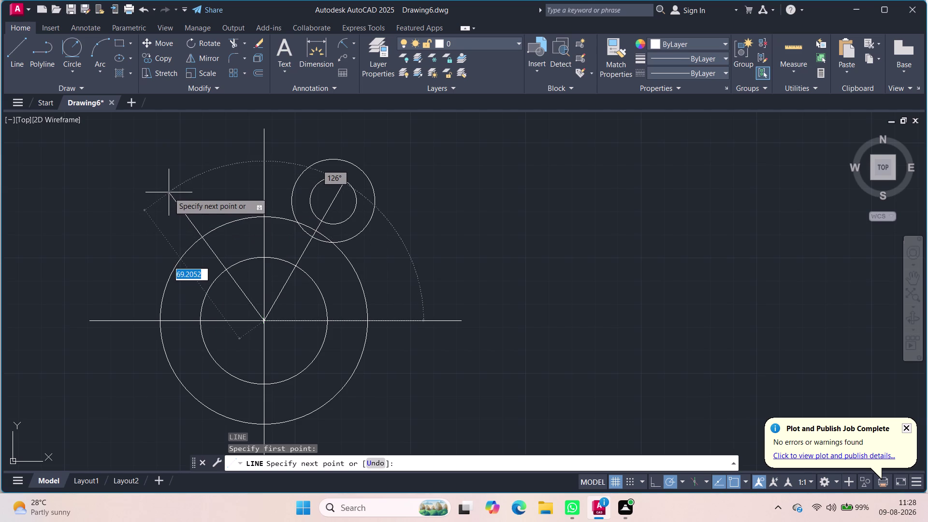
text(60)
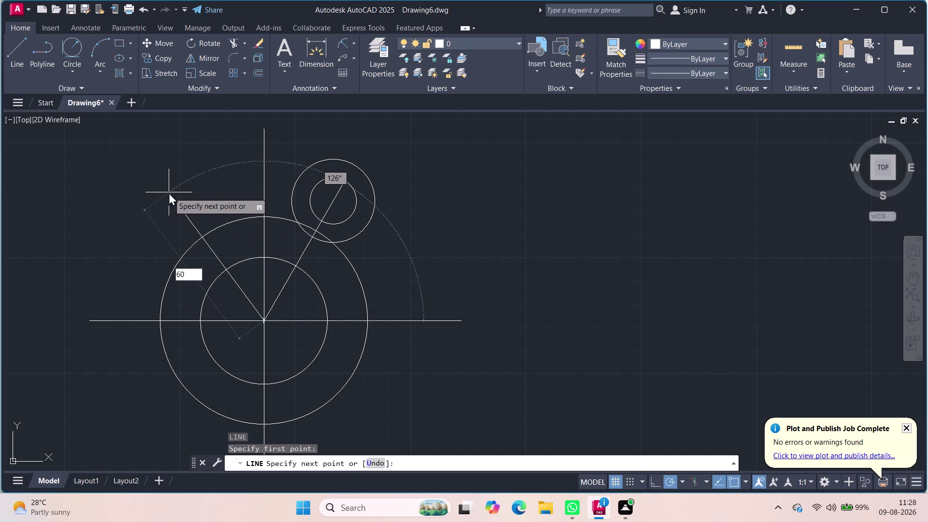
key(Tab)
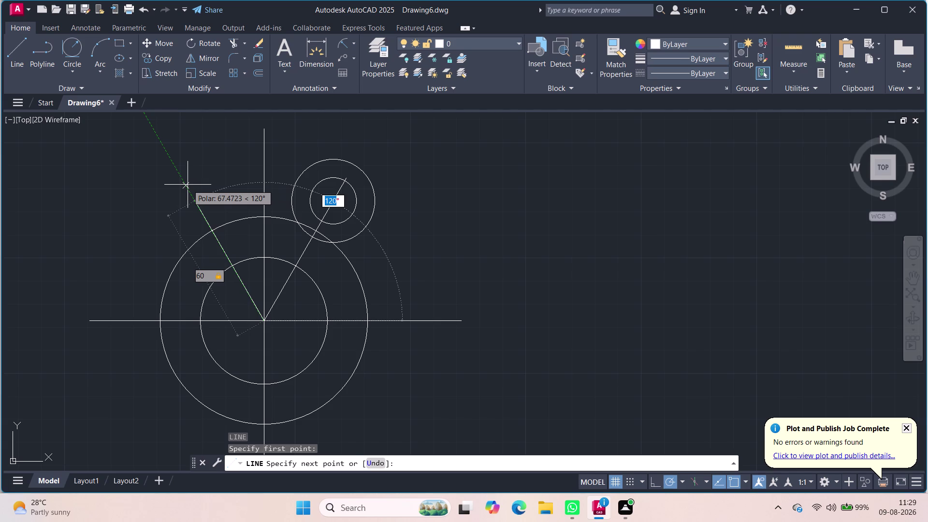
click(188, 185)
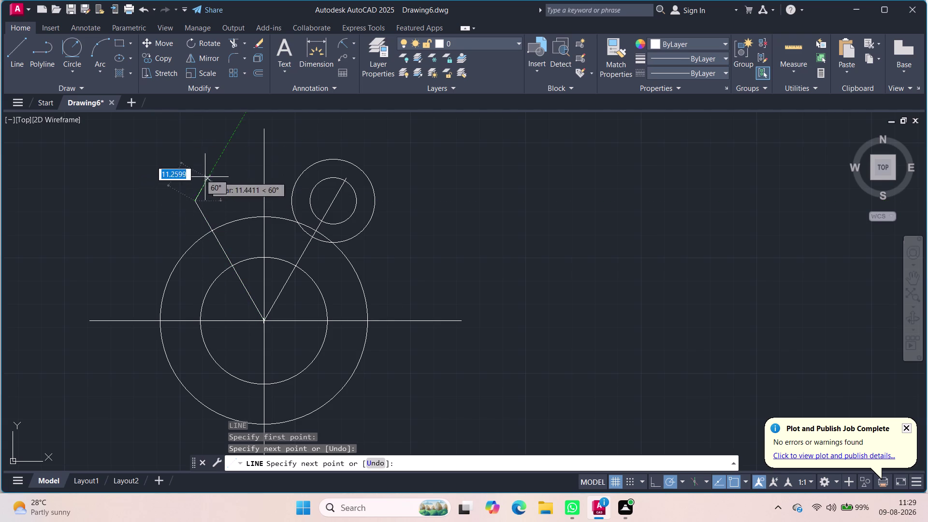
key(Escape)
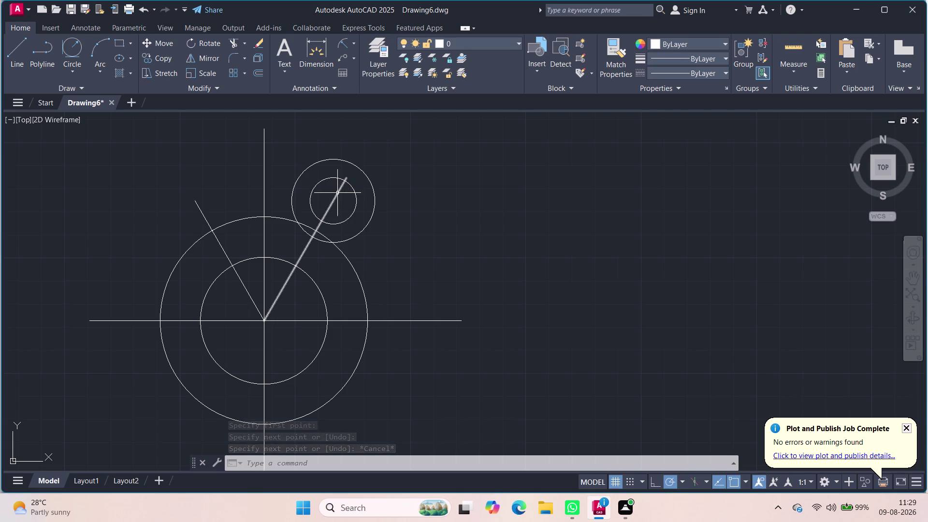
click(331, 204)
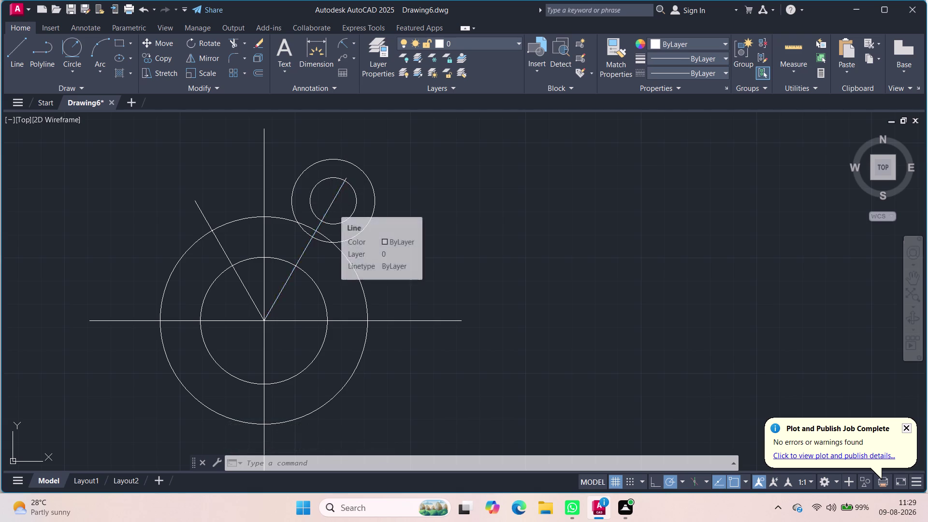
key(Delete)
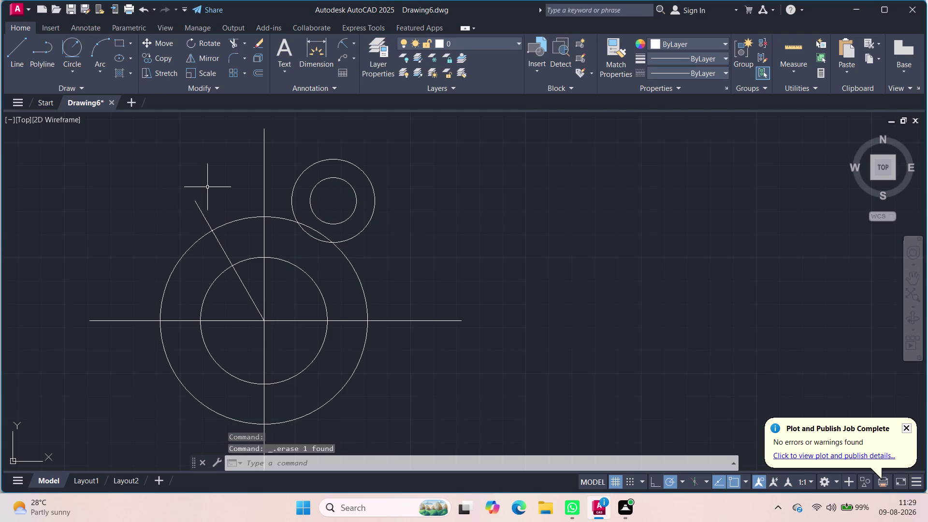
Draw a radius-18 circle at the upper end of the 120° line.
key(c)
key(Return)
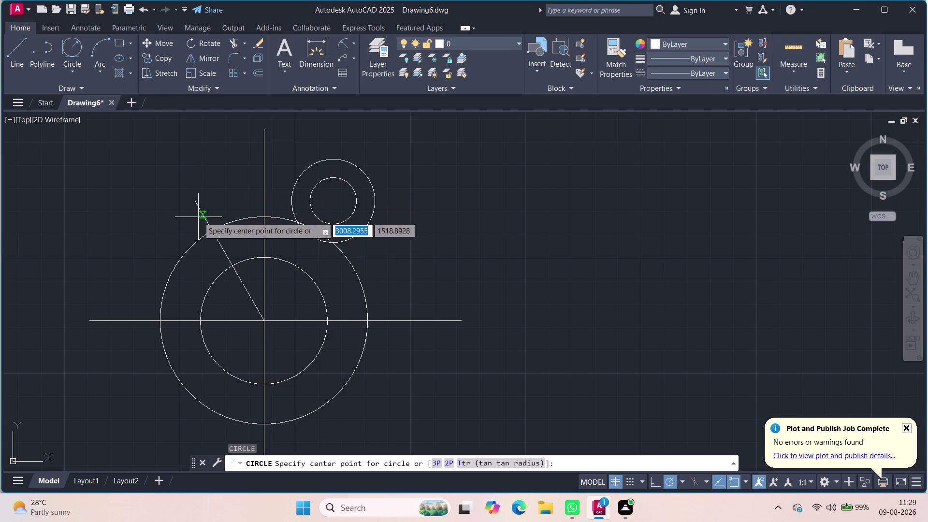
click(194, 199)
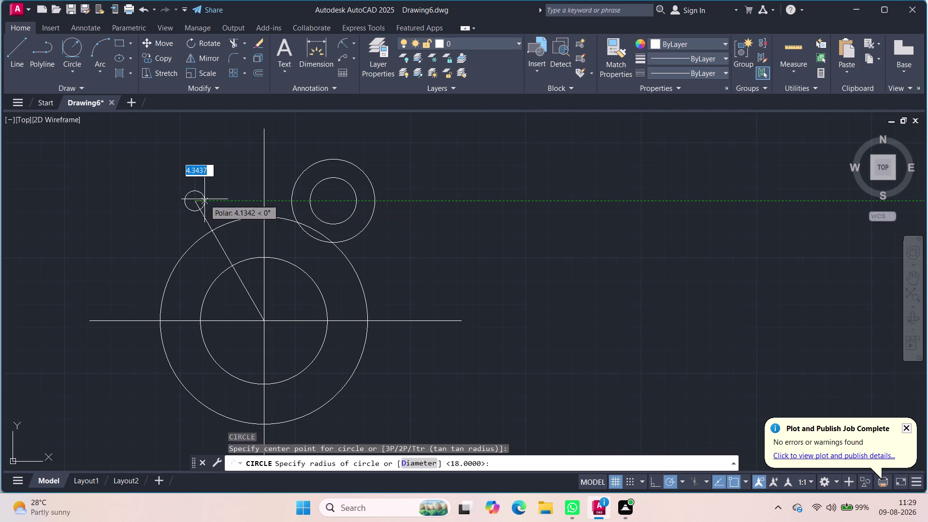
text(18)
key(Return)
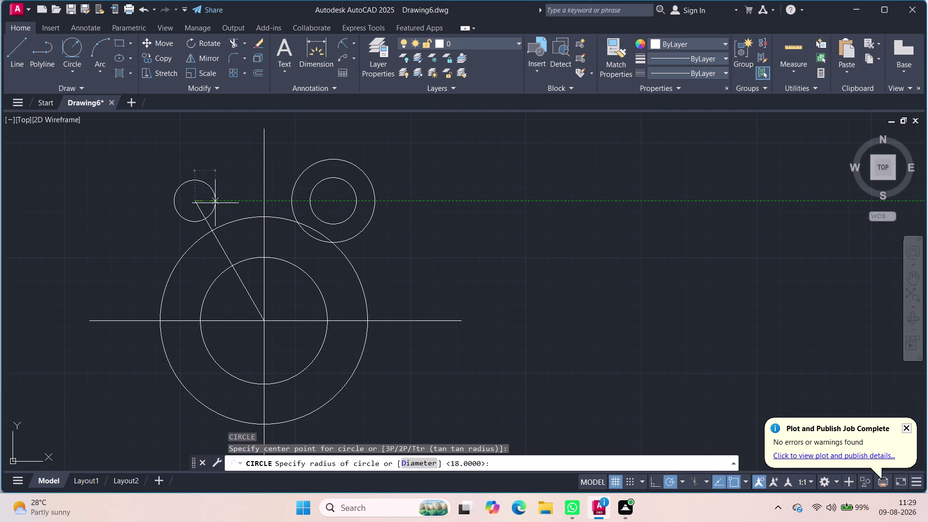
Draw a 20-diameter hole concentric with the upper-left ring after one cancelled attempt.
key(c)
key(Return)
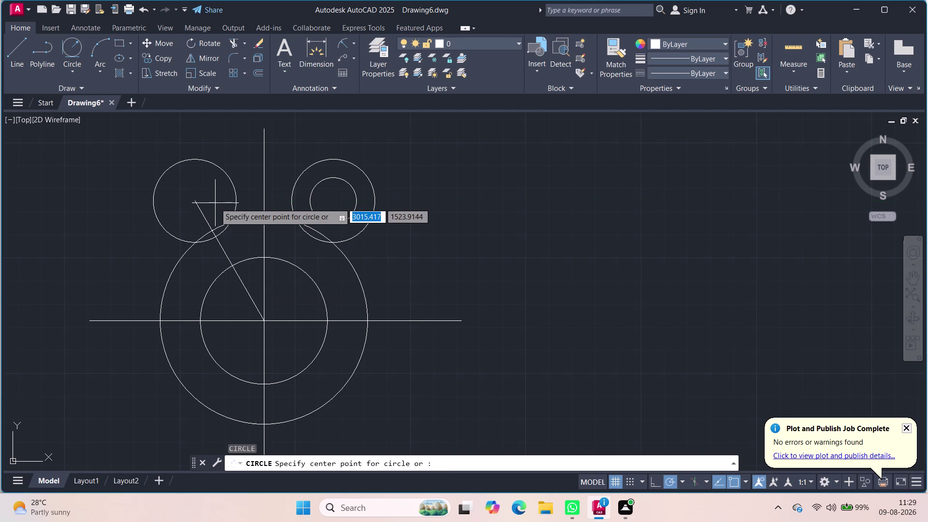
key(d)
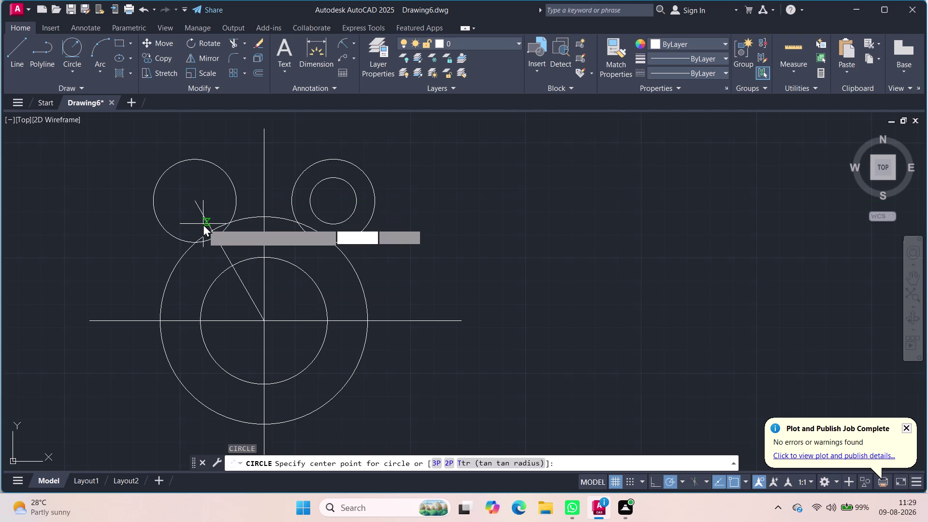
key(Return)
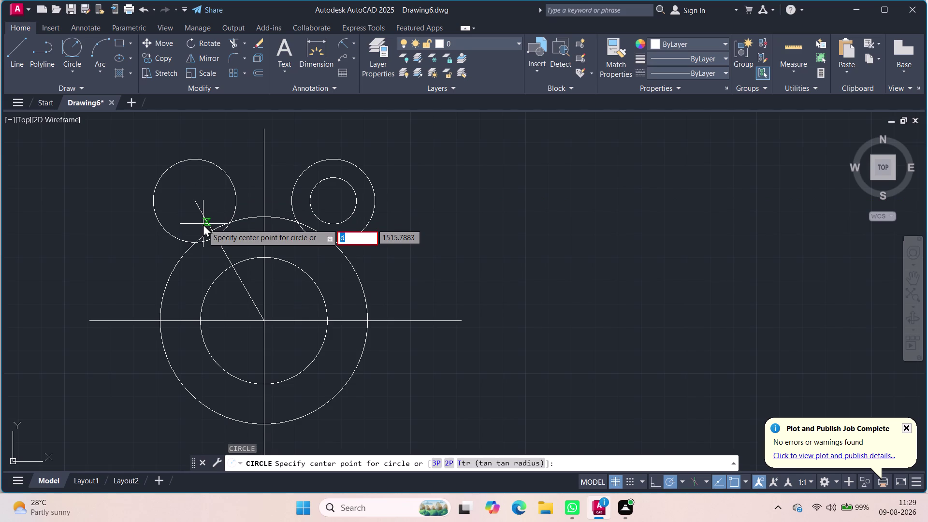
key(Escape)
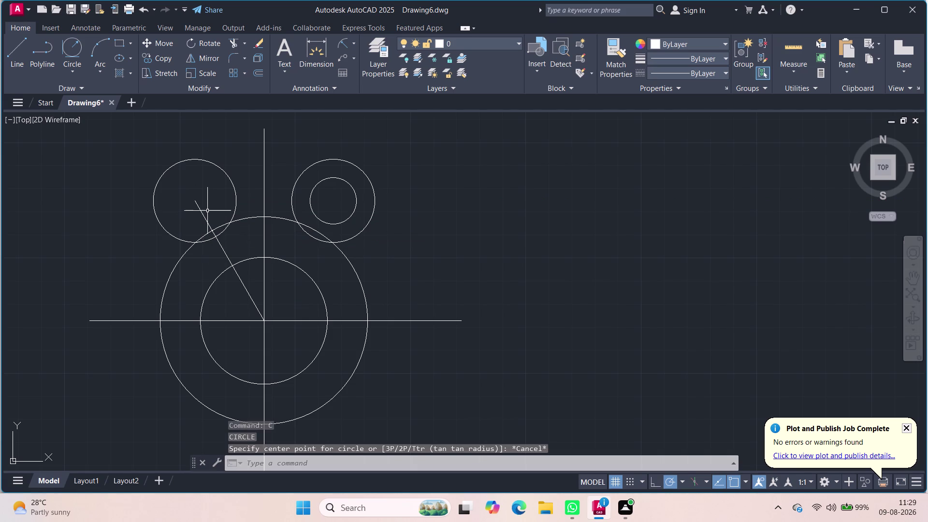
key(c)
key(Return)
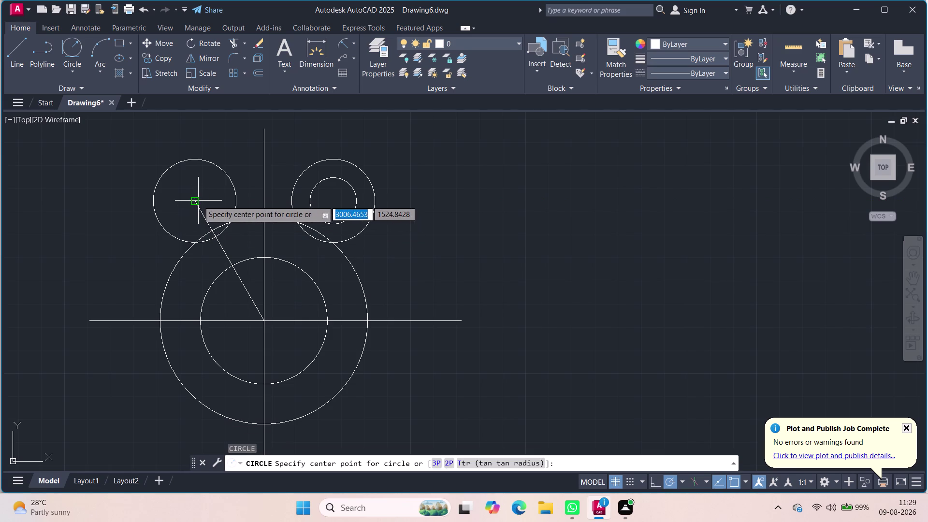
click(198, 200)
key(d)
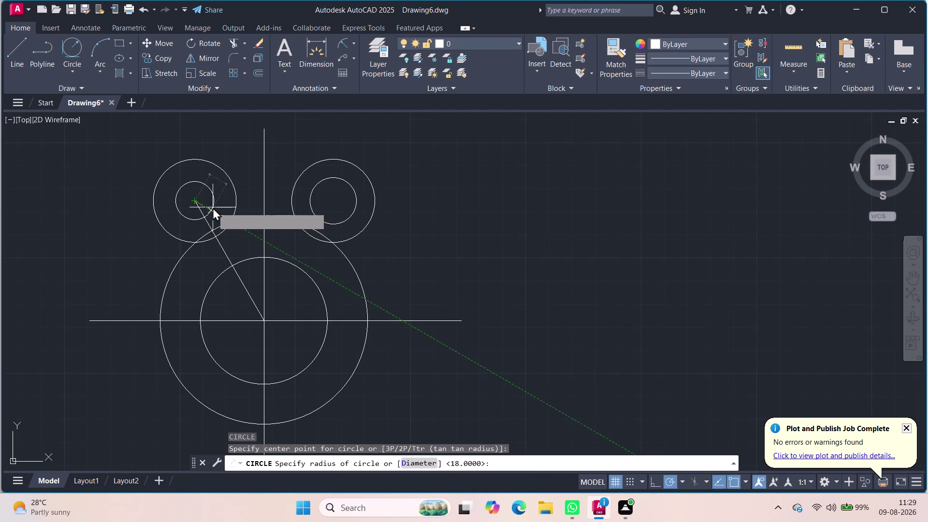
key(Return)
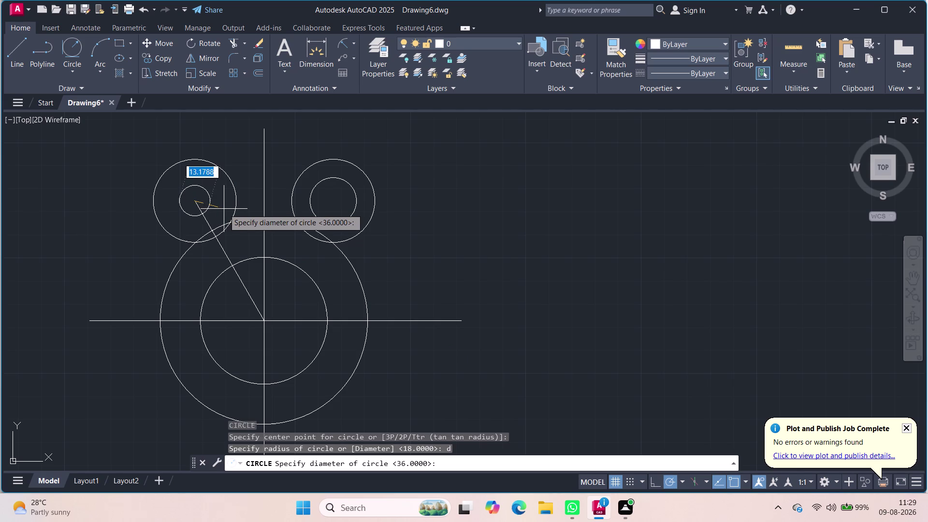
text(20)
key(Return)
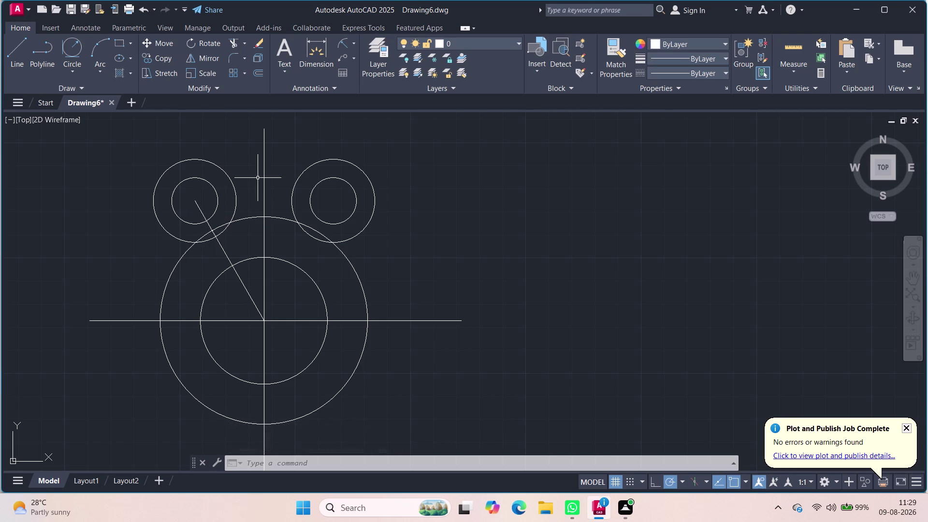
click(74, 72)
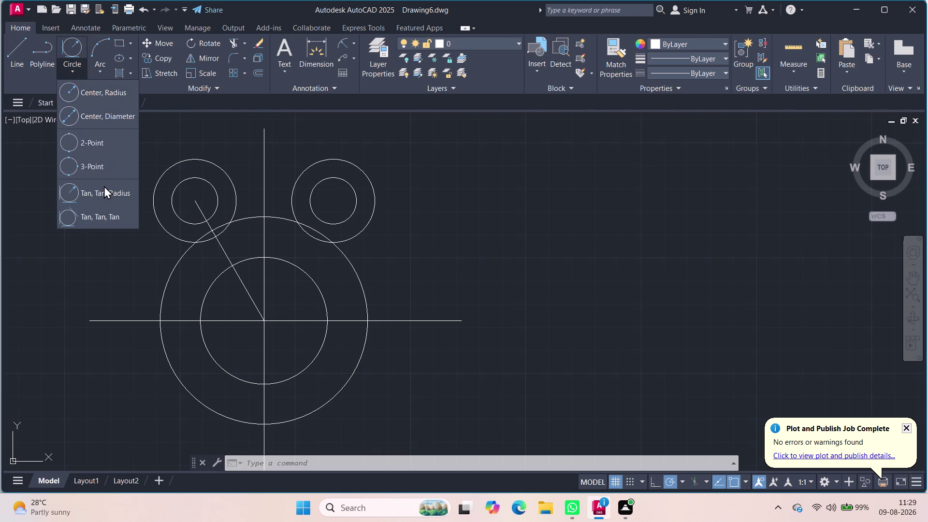
Draw a Tan, Tan, Radius circle of radius 17 touching the left and right lug circles.
click(103, 186)
click(216, 168)
click(308, 171)
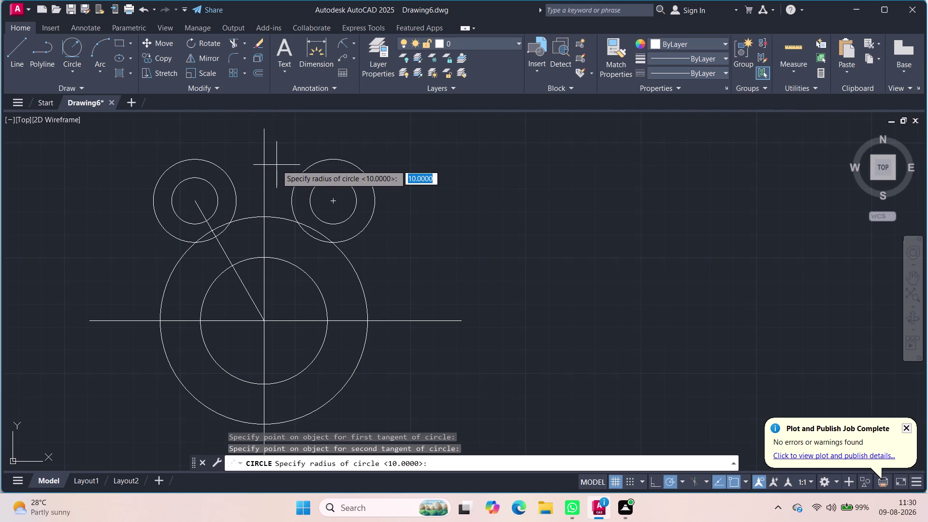
text(17)
key(Return)
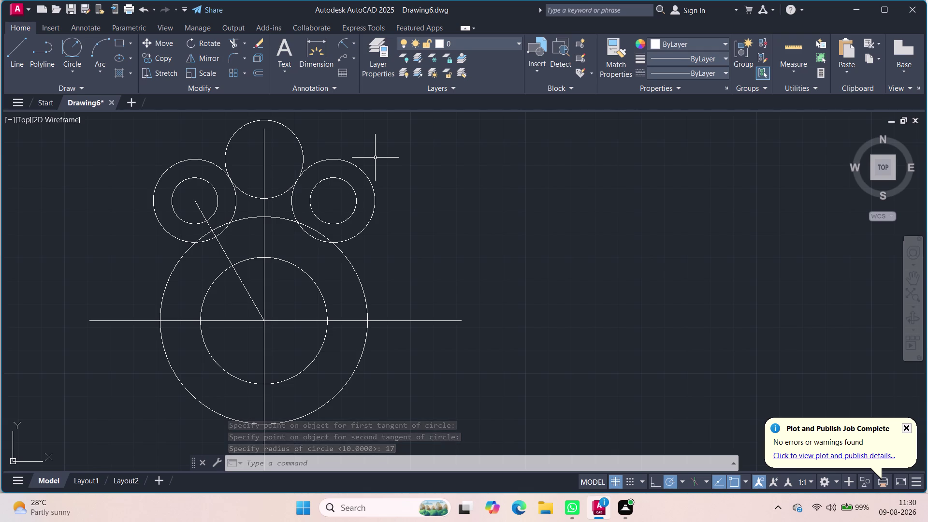
text(t)
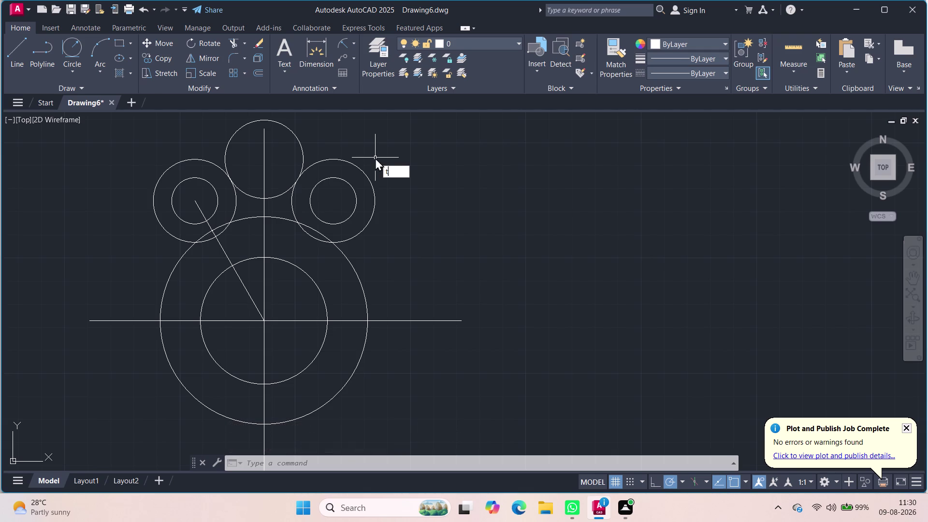
text(r)
key(Return)
Trim the top circle's upper arc and the leftover arcs between the lugs.
key(Return)
click(291, 137)
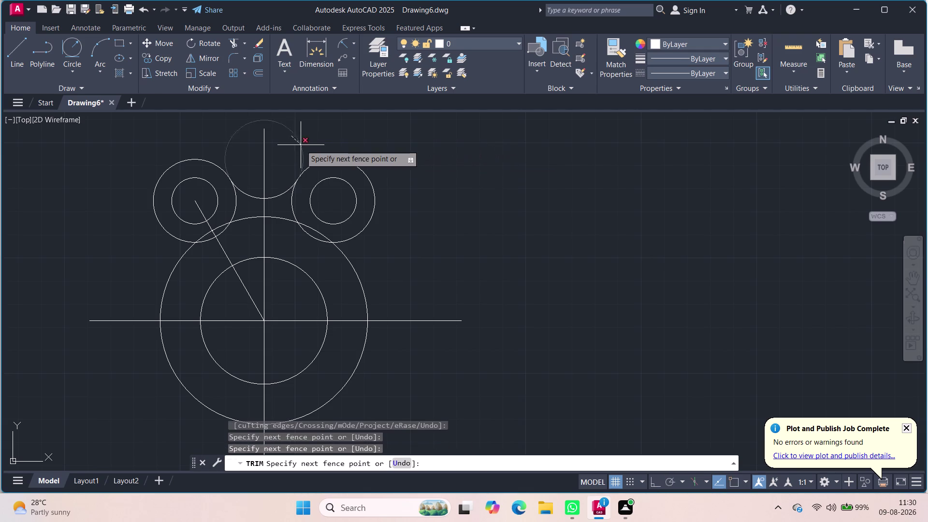
click(300, 145)
drag(316, 139, 281, 138)
click(282, 138)
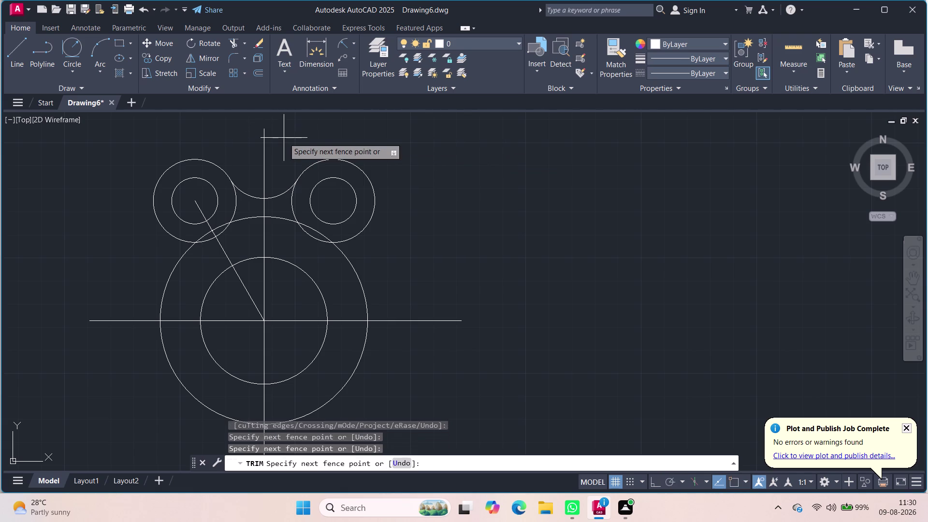
click(280, 149)
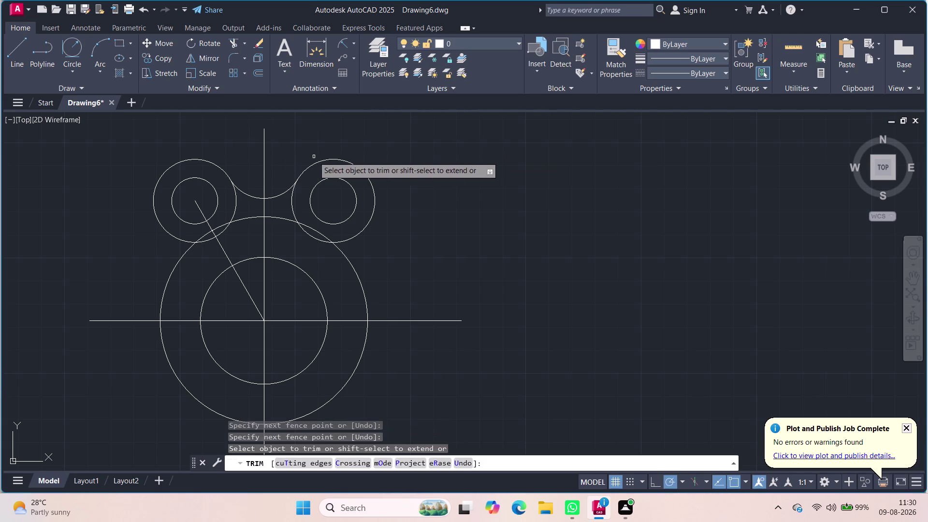
click(224, 231)
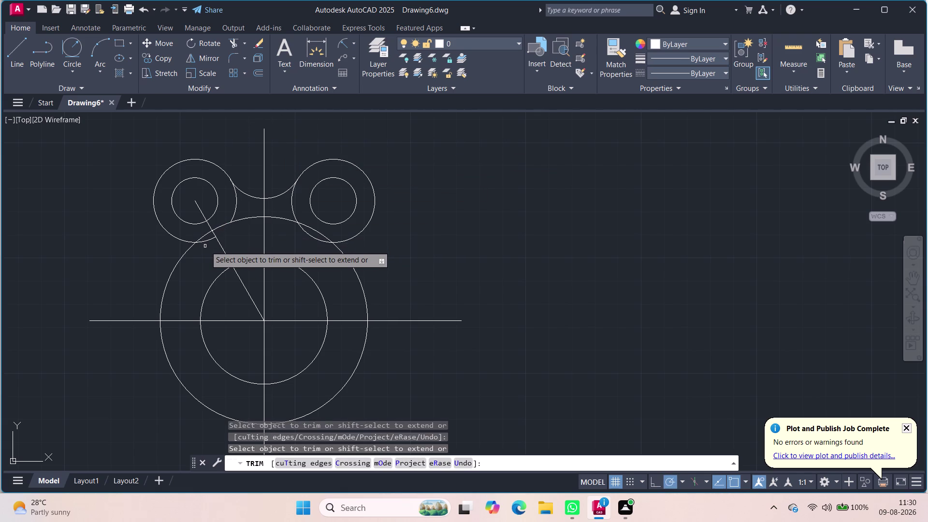
click(204, 243)
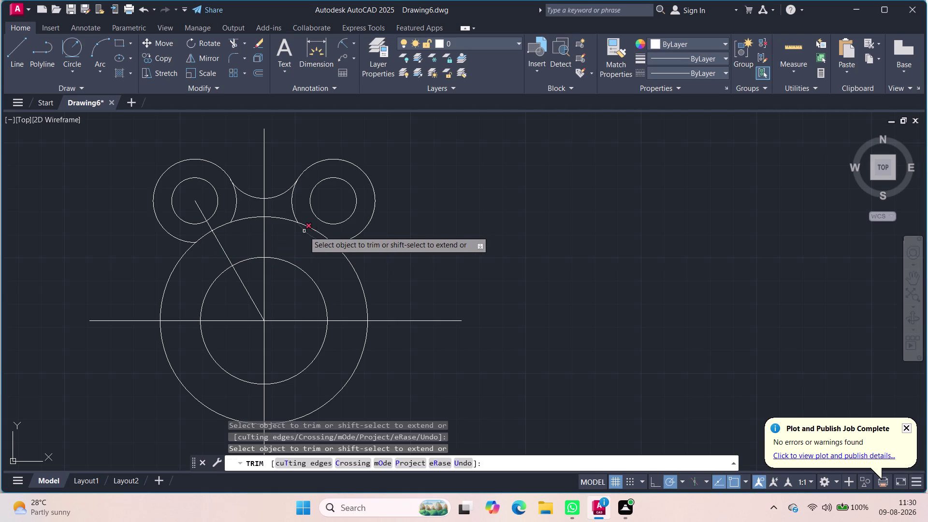
click(304, 231)
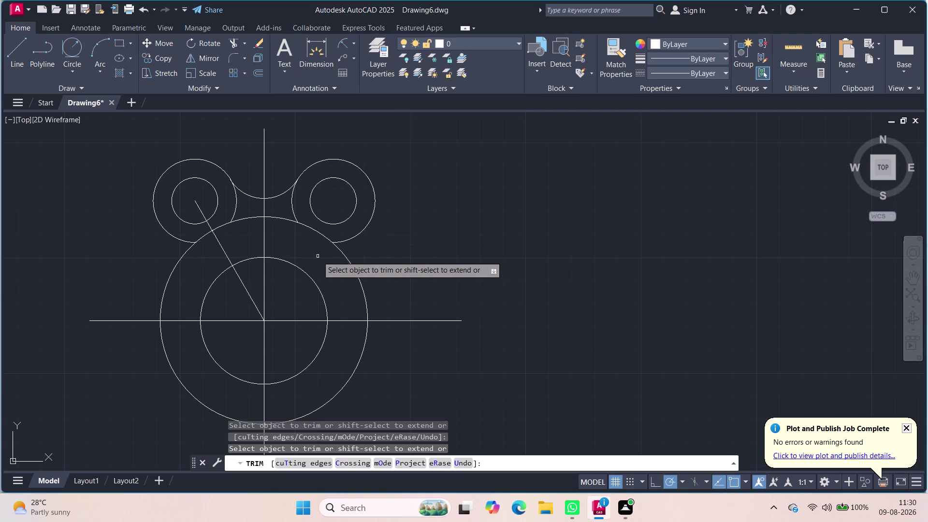
click(291, 203)
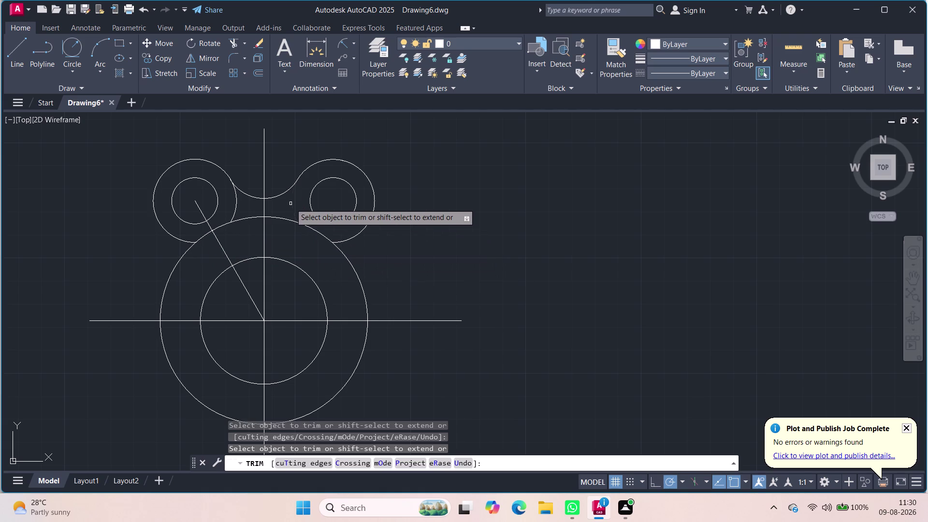
click(236, 208)
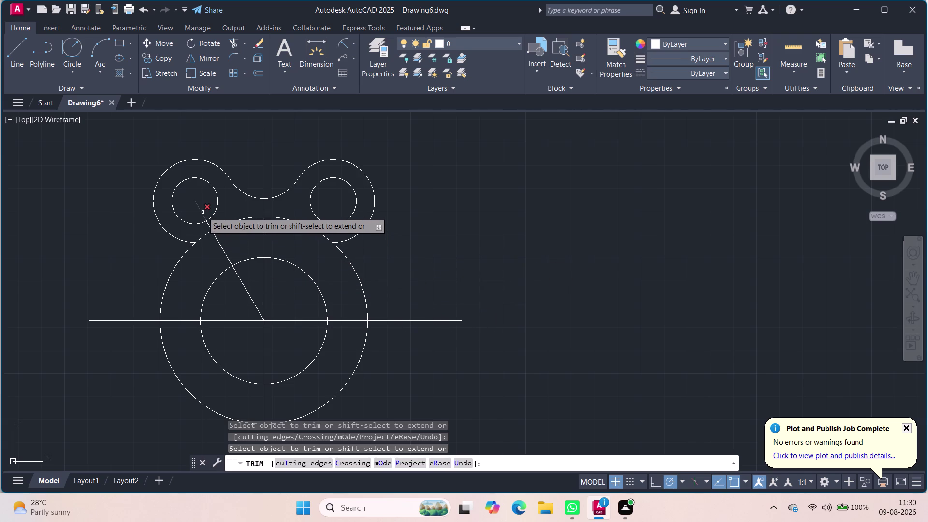
Delete the slanted construction line.
key(Escape)
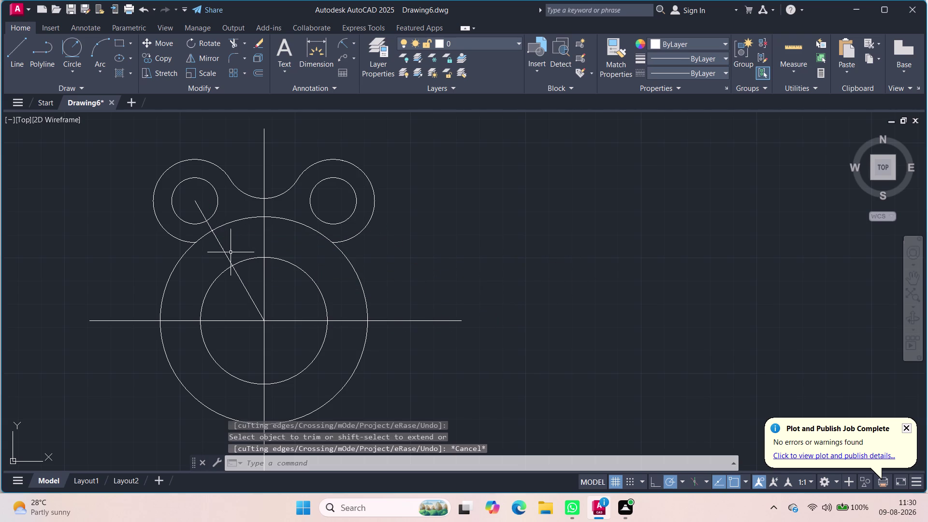
click(227, 252)
click(219, 252)
key(Delete)
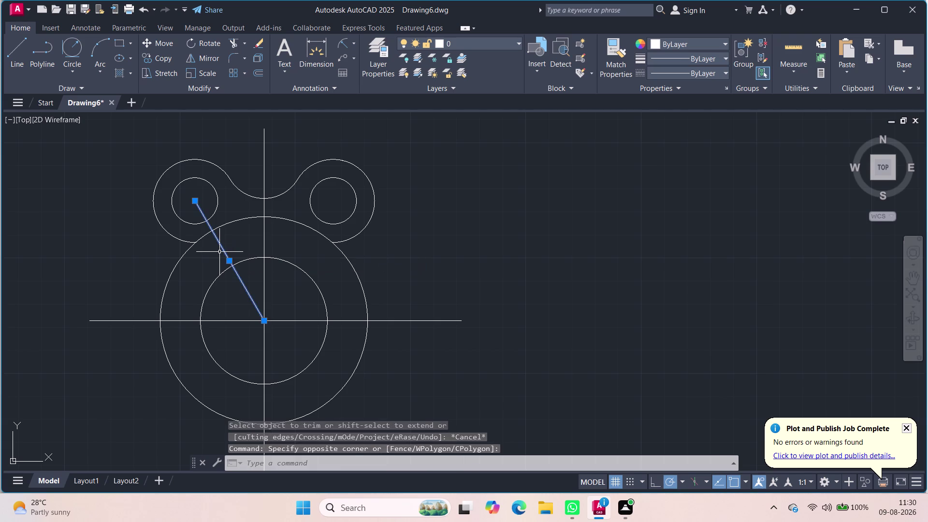
click(231, 60)
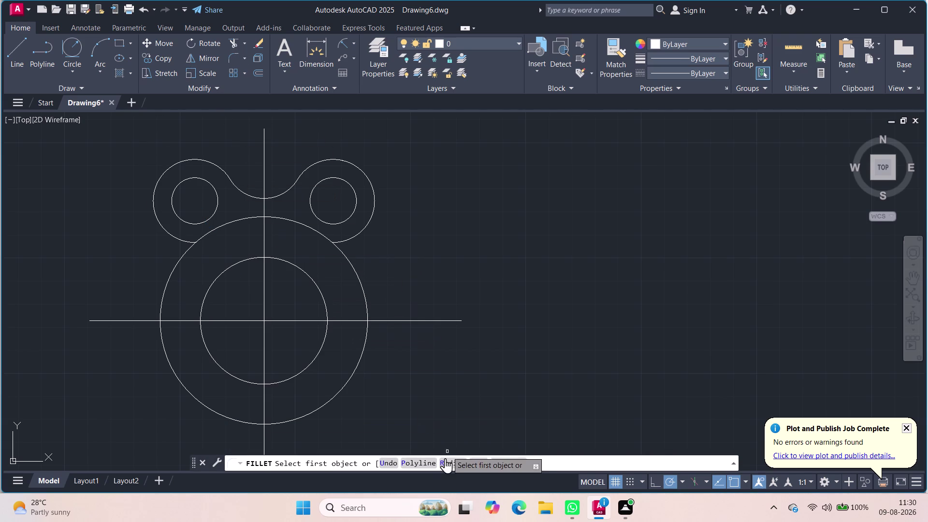
Set the fillet radius to 14.
click(448, 464)
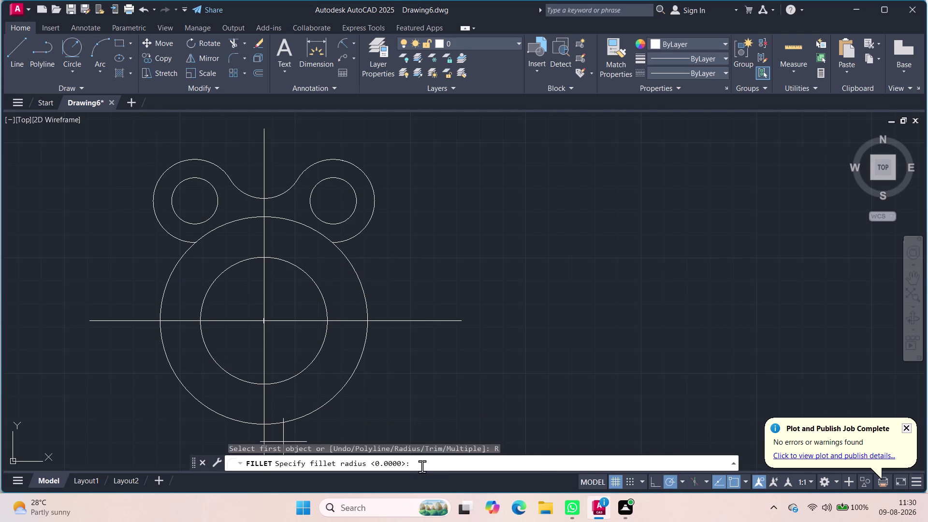
click(422, 466)
text(14)
key(Return)
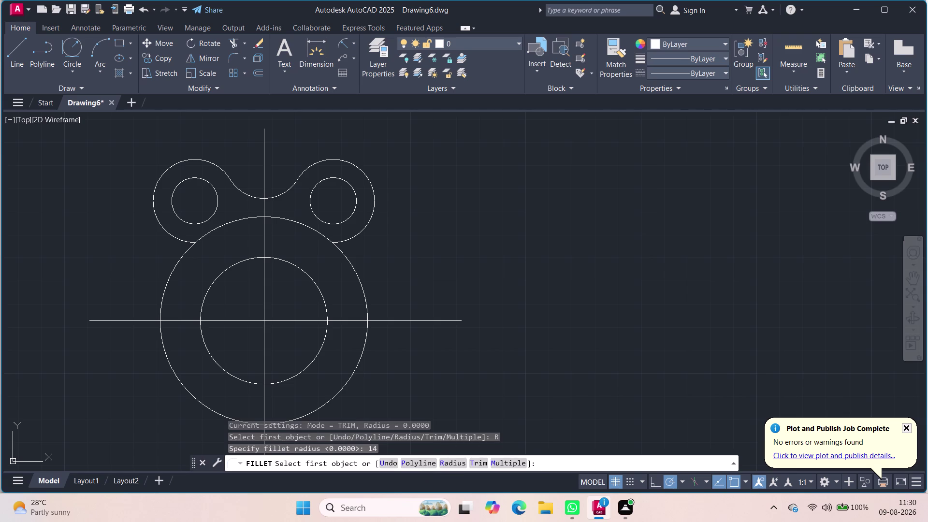
click(450, 459)
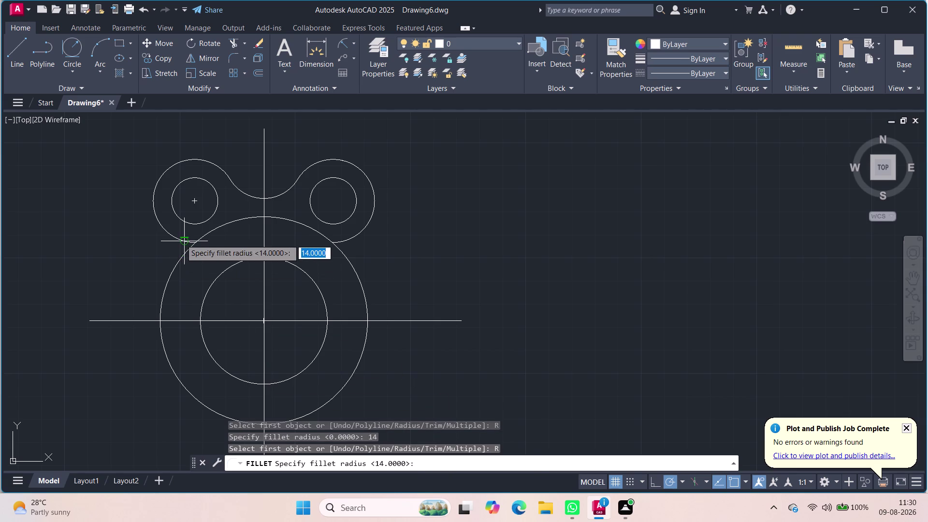
click(177, 239)
click(188, 256)
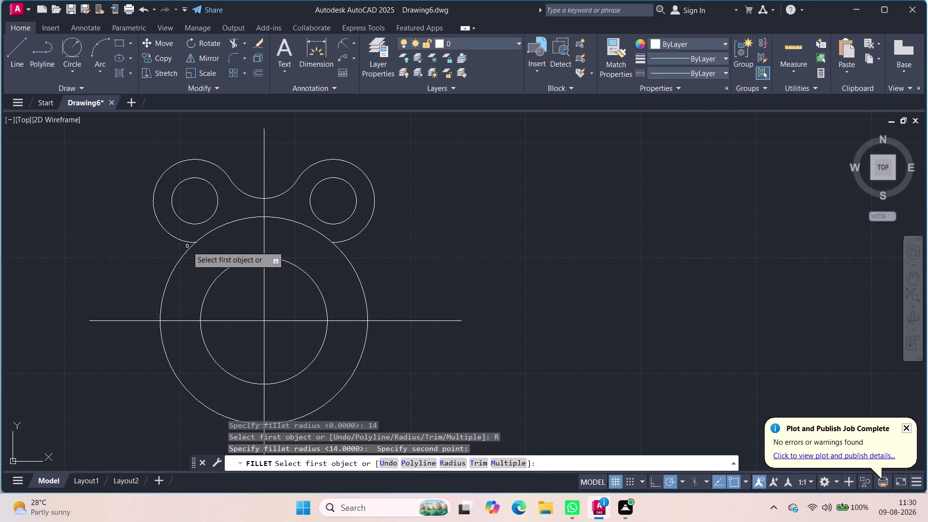
Fillet the left and right lugs into the main outer circle.
click(183, 242)
click(190, 248)
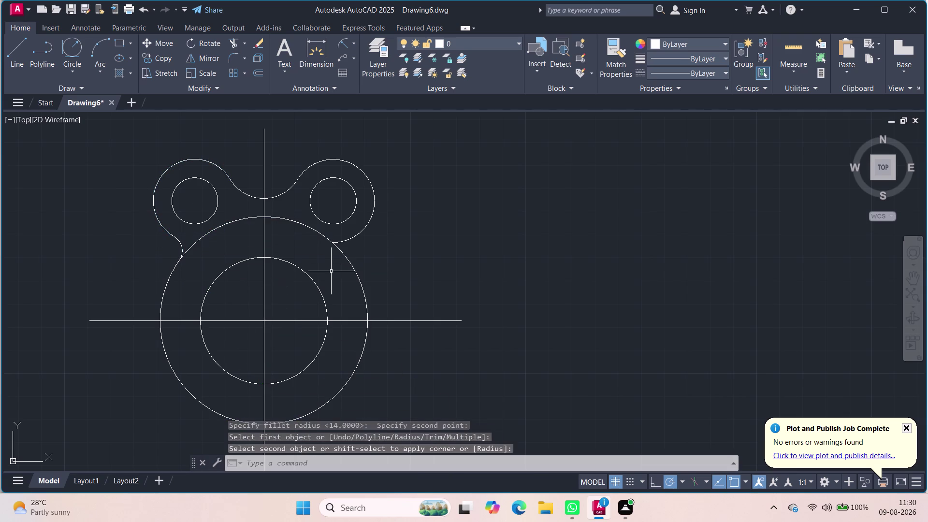
key(space)
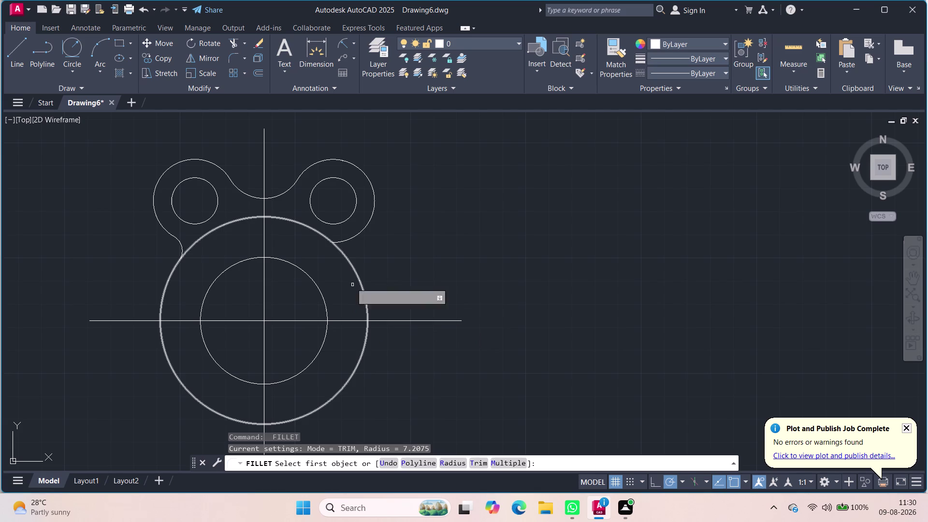
click(345, 241)
click(339, 250)
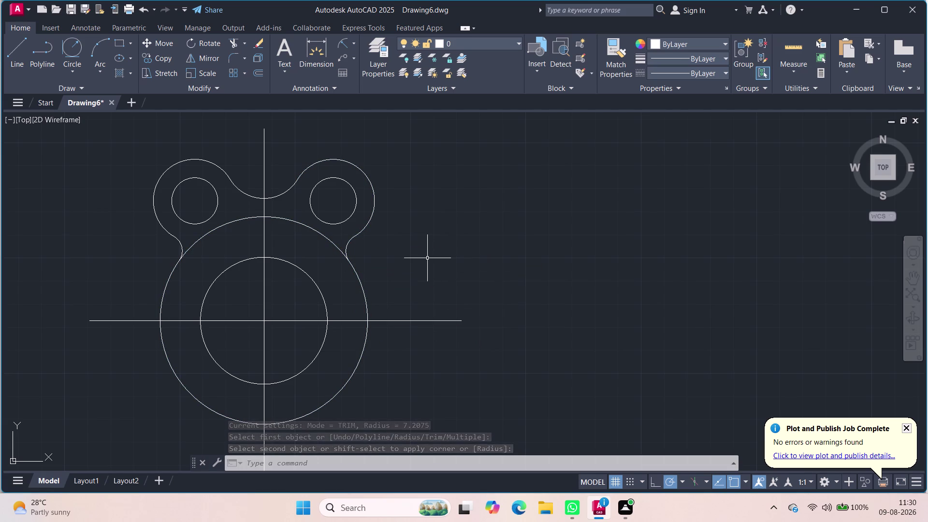
scroll(down, 3)
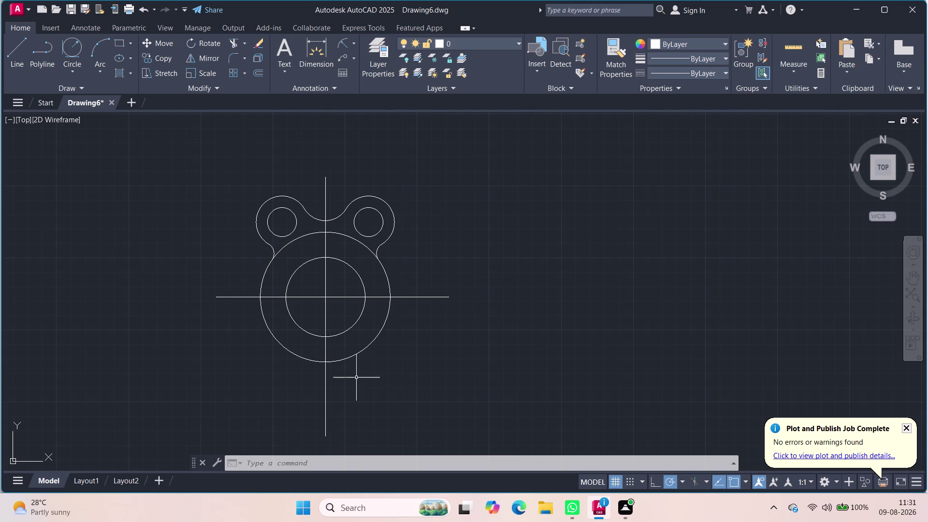
Select upper lug outline curves with crossing windows and picks, then clear the selection.
drag(458, 260, 437, 257)
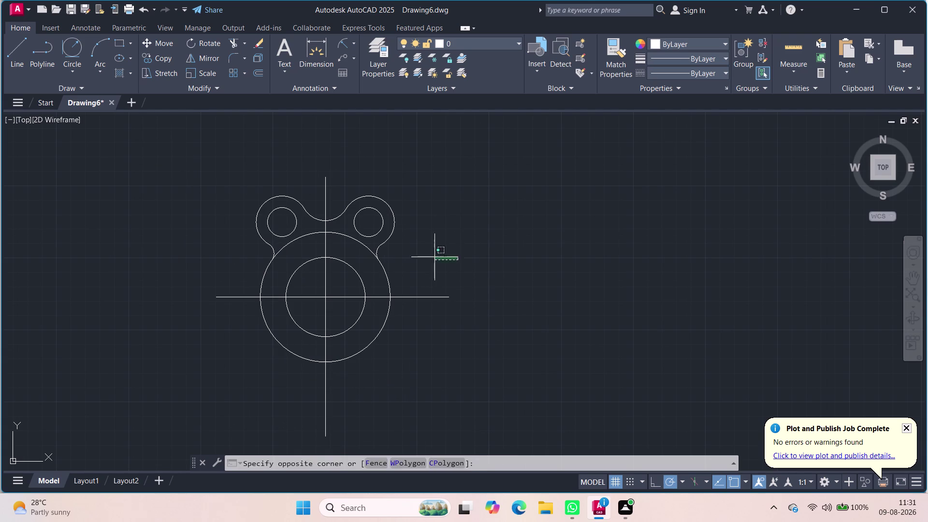
drag(437, 258, 218, 229)
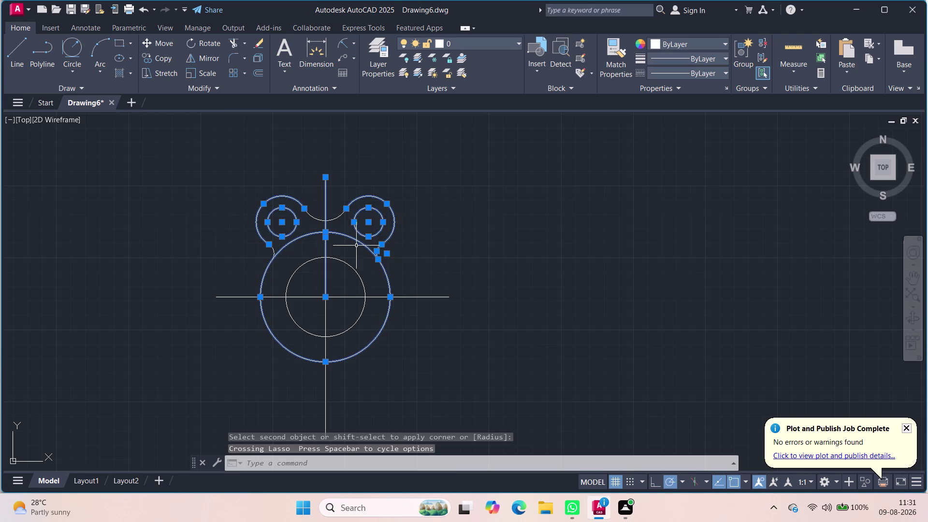
key(Escape)
key(Escape)
drag(435, 239, 331, 223)
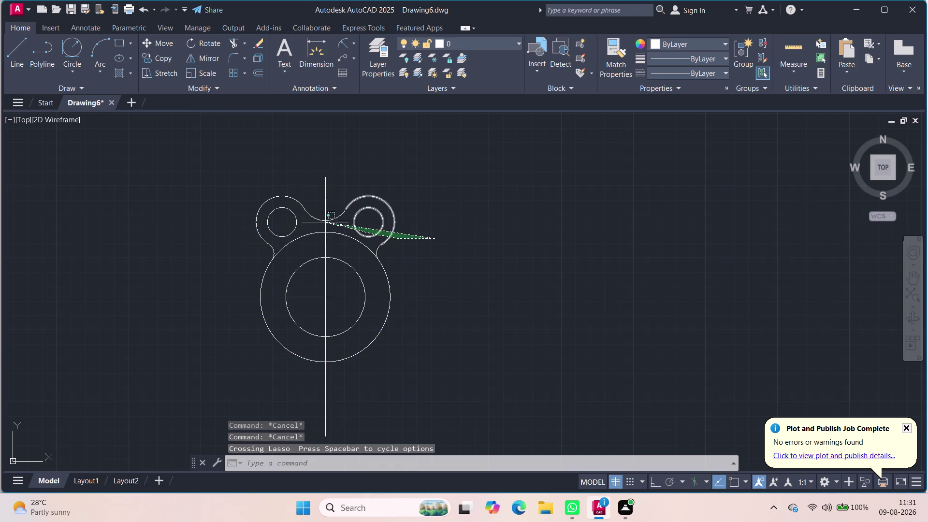
drag(332, 224, 274, 189)
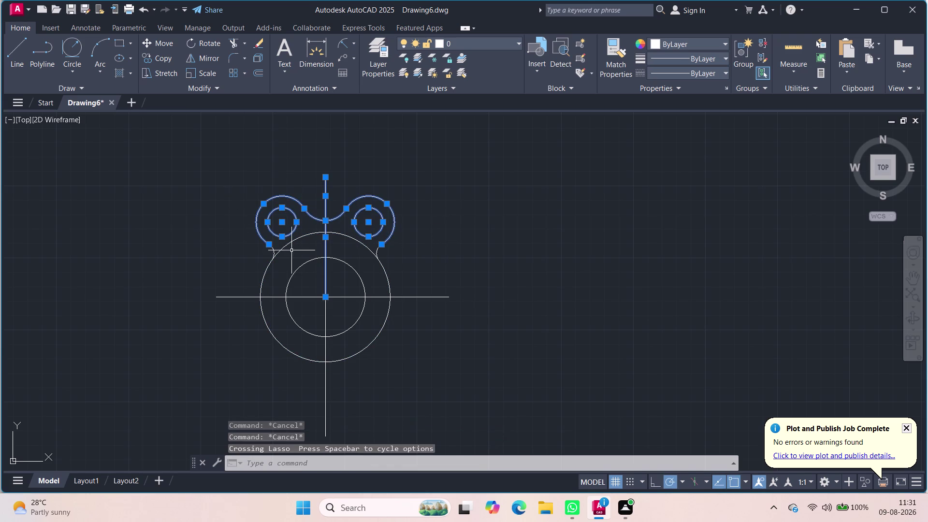
click(273, 249)
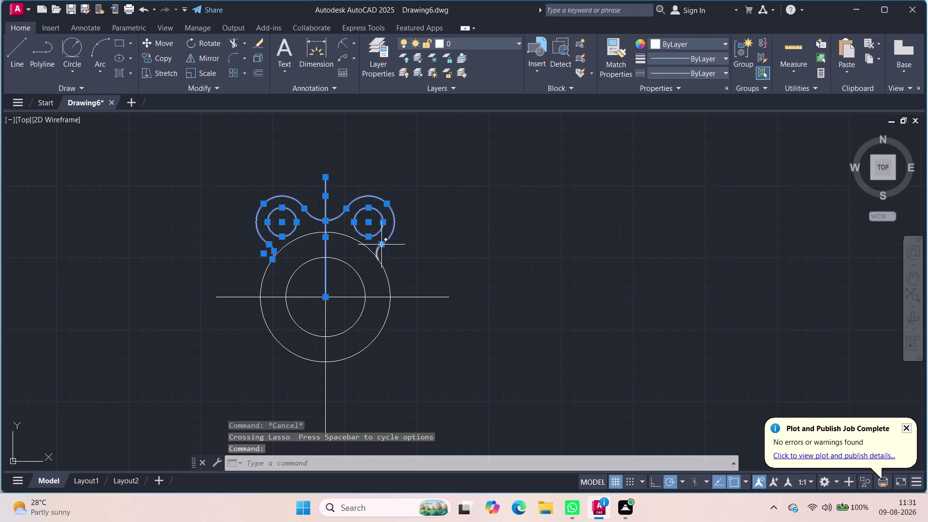
click(373, 249)
click(379, 252)
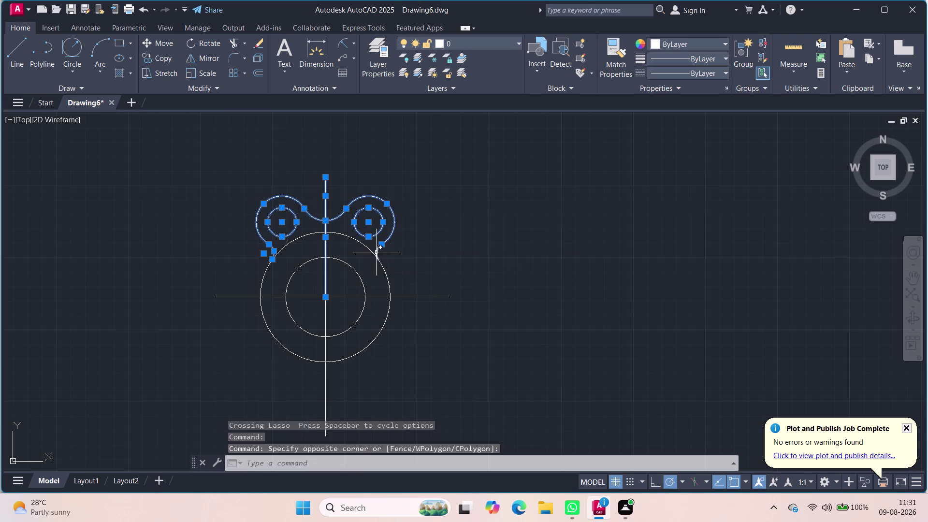
click(375, 252)
click(325, 276)
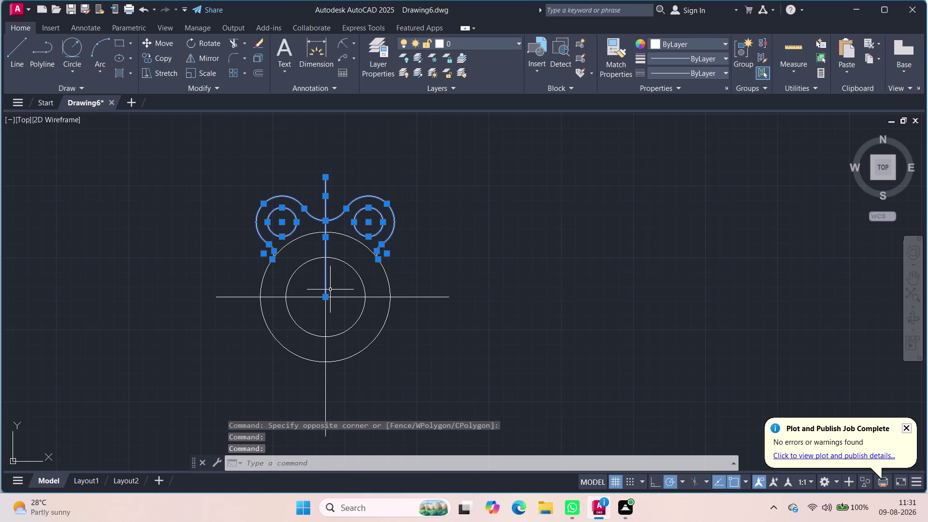
click(325, 291)
key(Escape)
Select both upper lobes with their bolt holes, connecting arc and fillet arcs.
drag(401, 251, 381, 232)
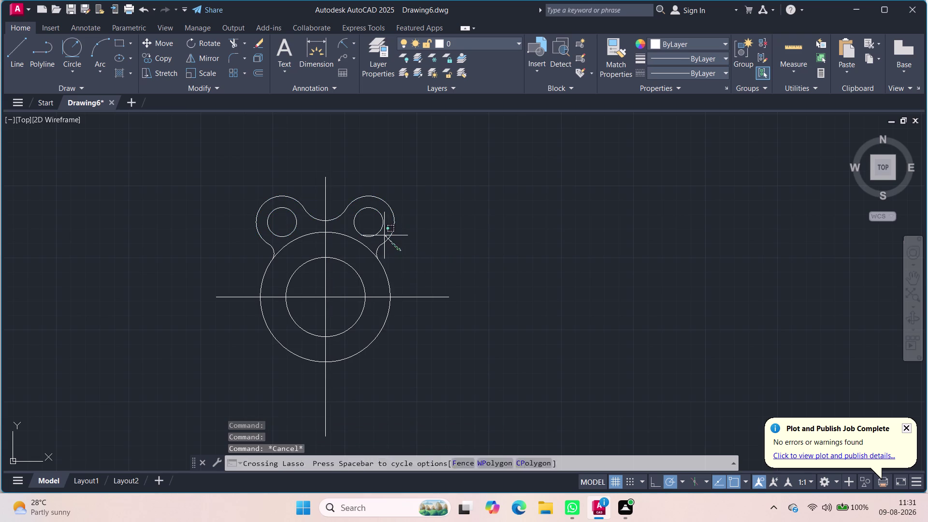
drag(380, 232, 339, 197)
click(339, 216)
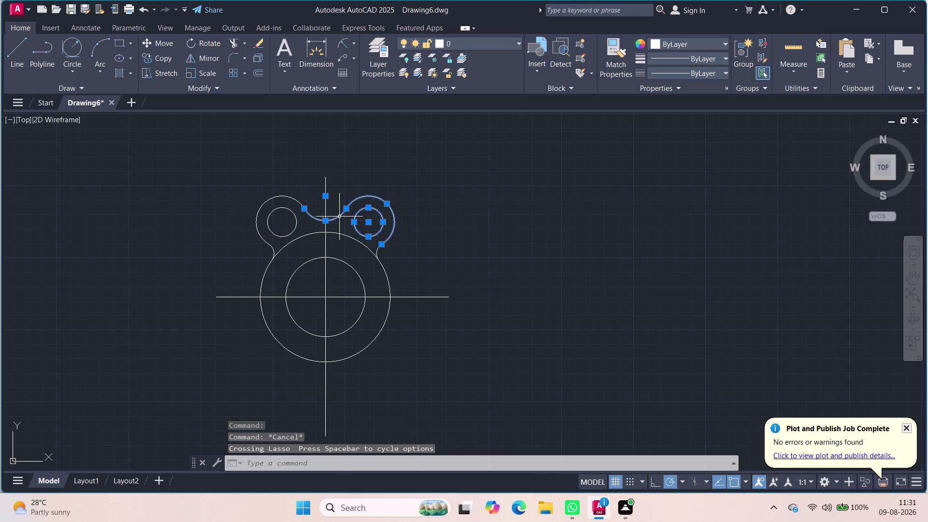
click(378, 249)
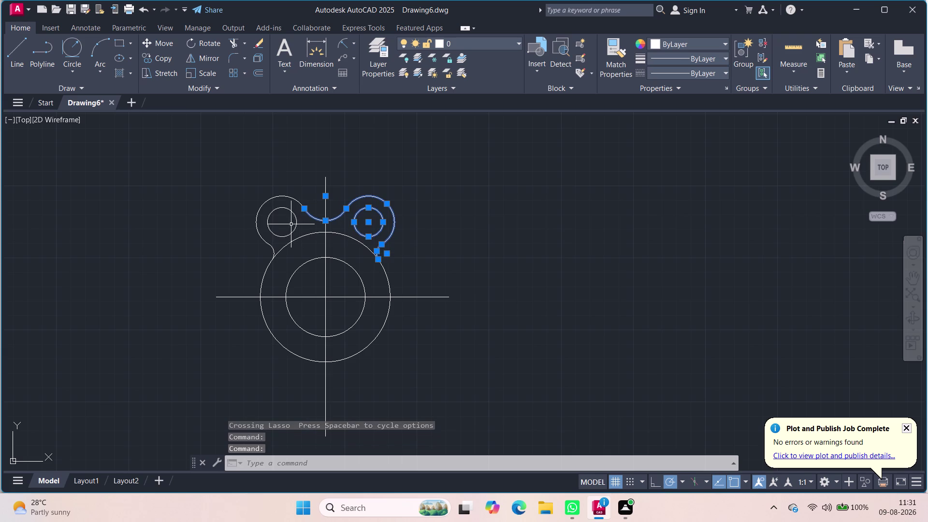
click(296, 225)
click(296, 201)
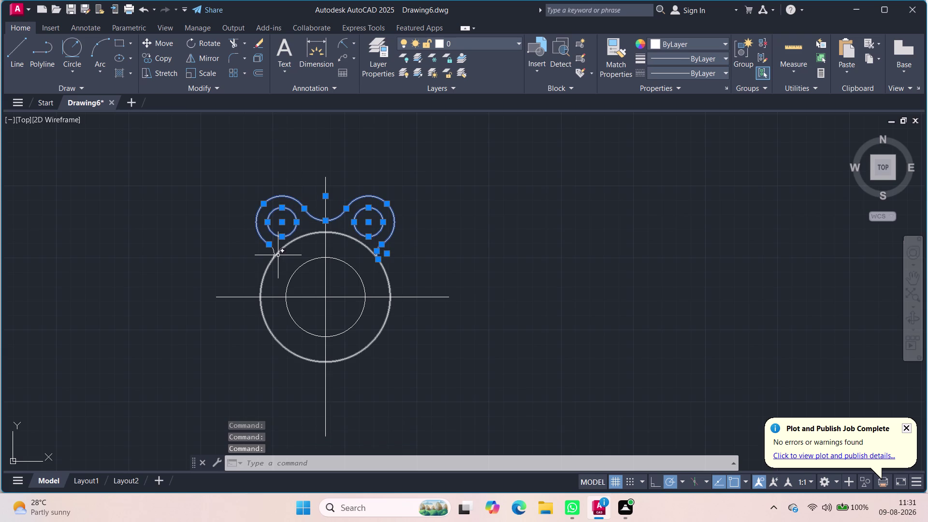
click(273, 248)
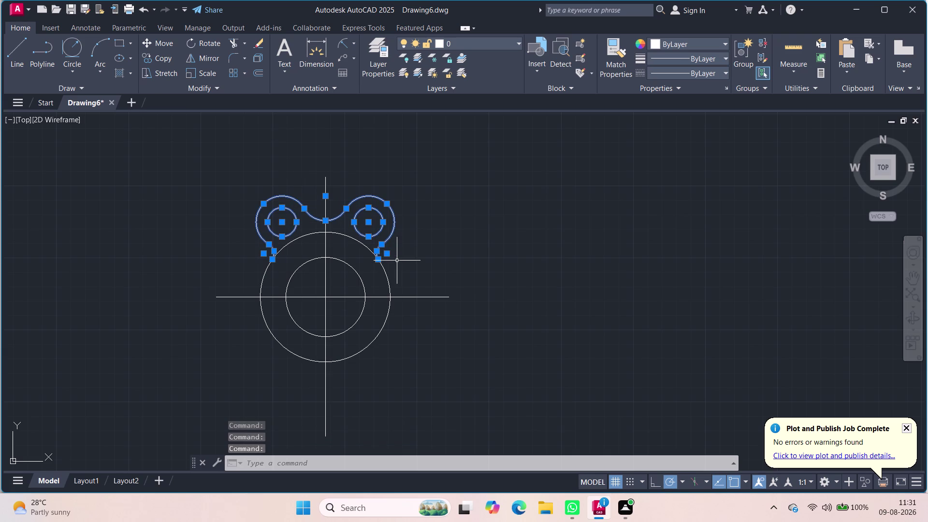
Mirror the selected upper lobes and holes across the horizontal centre line, keeping the originals.
text(m)
text(i)
click(409, 264)
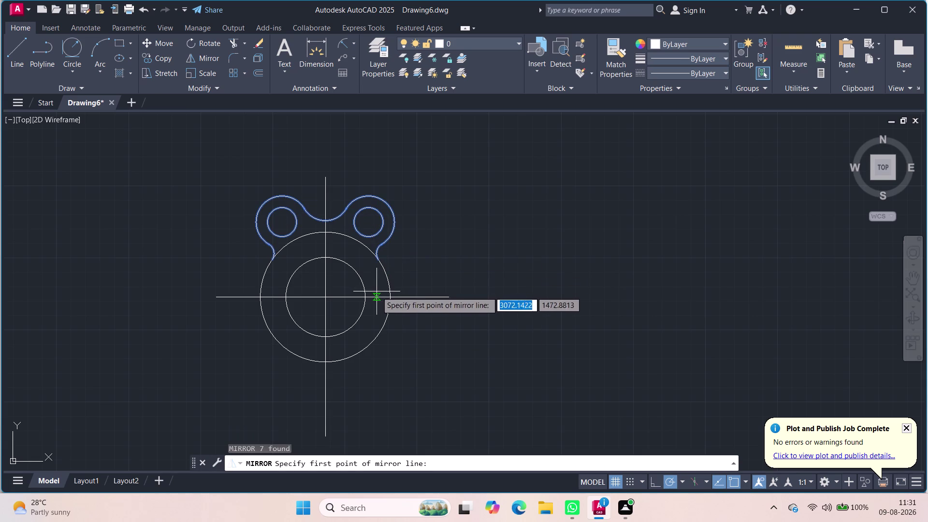
click(323, 298)
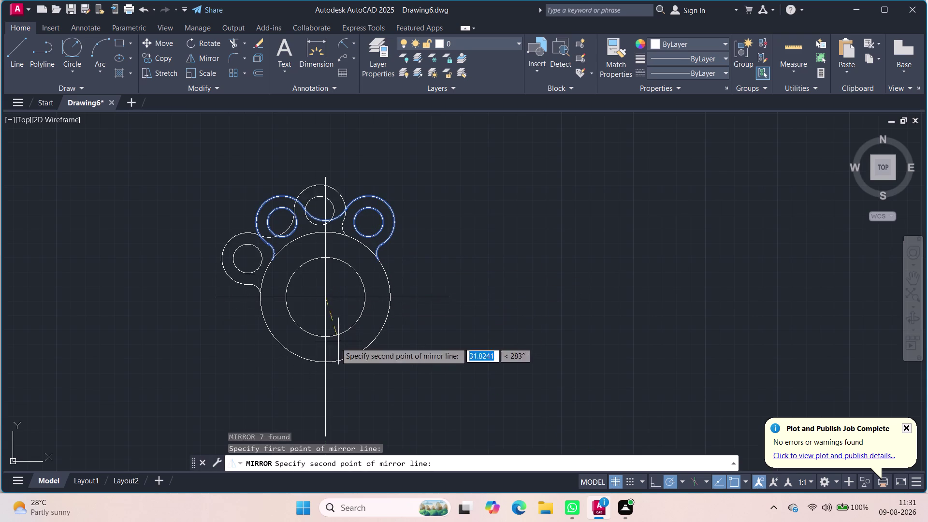
click(218, 296)
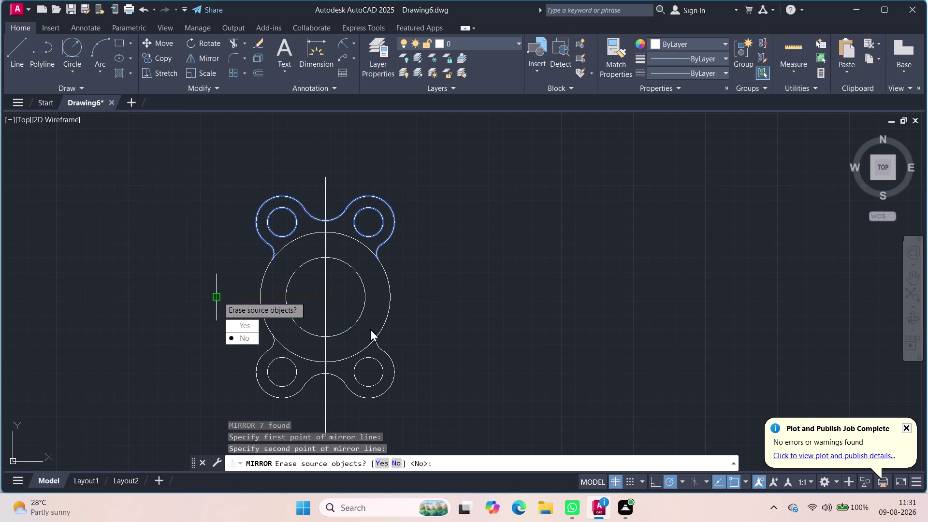
drag(248, 337, 218, 296)
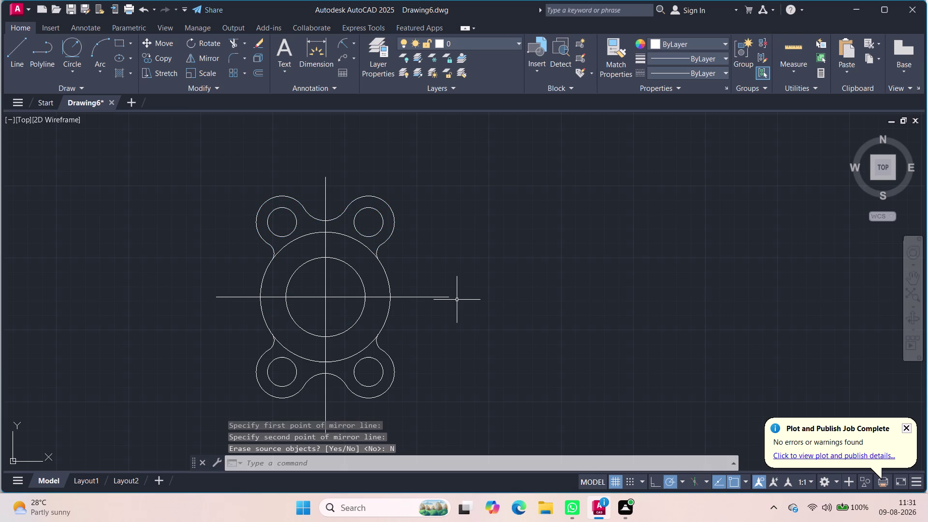
scroll(down, 3)
scroll(up, 3)
scroll(down, 3)
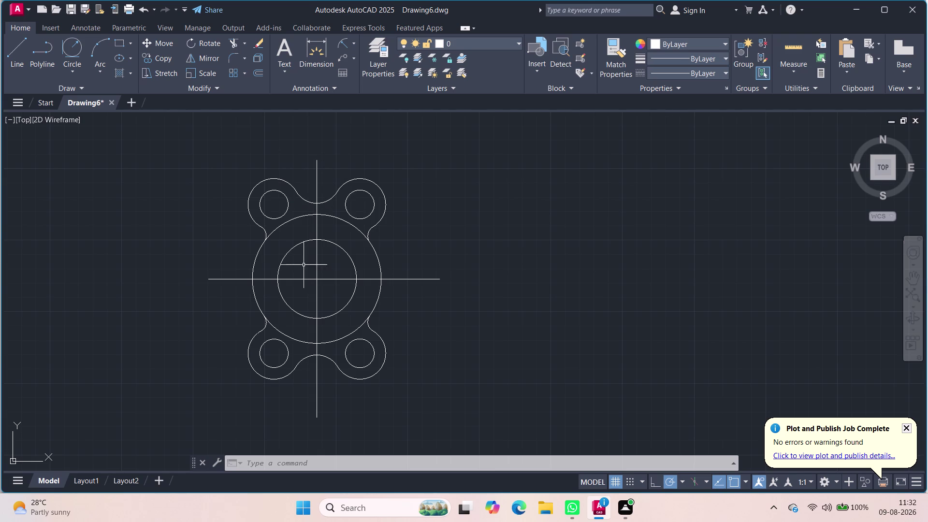
click(20, 52)
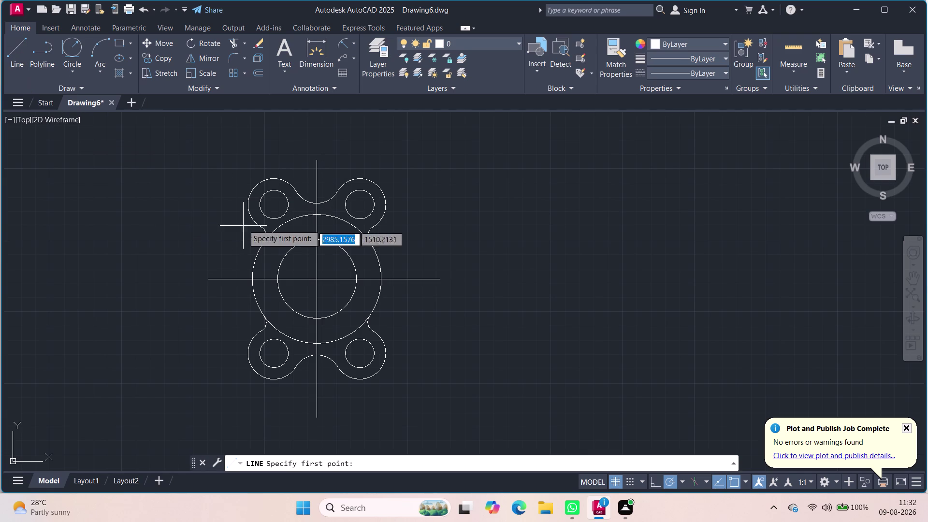
Draw diagonal lines joining upper-left to lower-right and upper-right to lower-left hole centres.
click(272, 203)
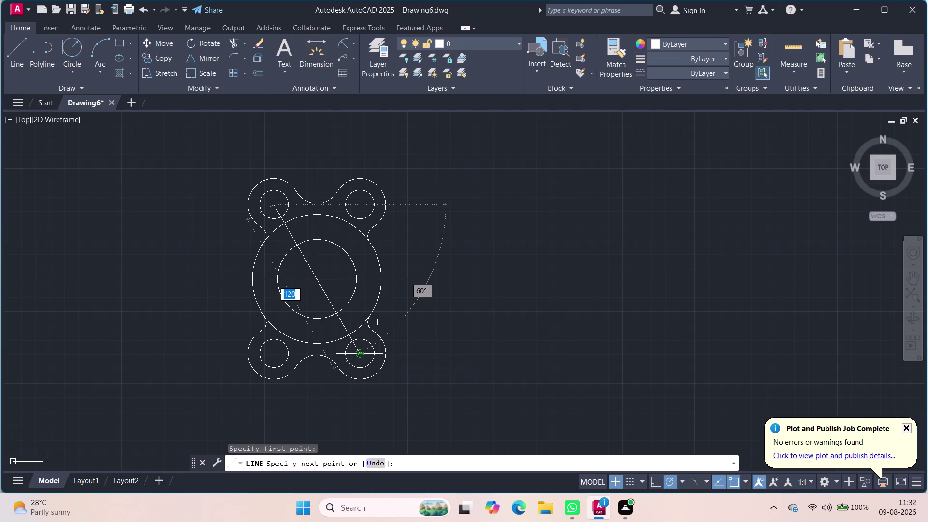
click(360, 353)
key(space)
key(space)
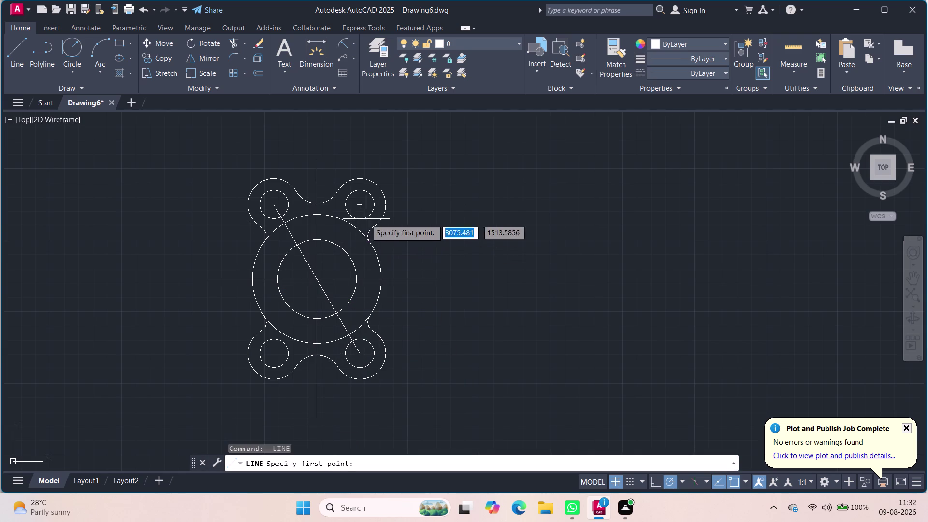
click(359, 208)
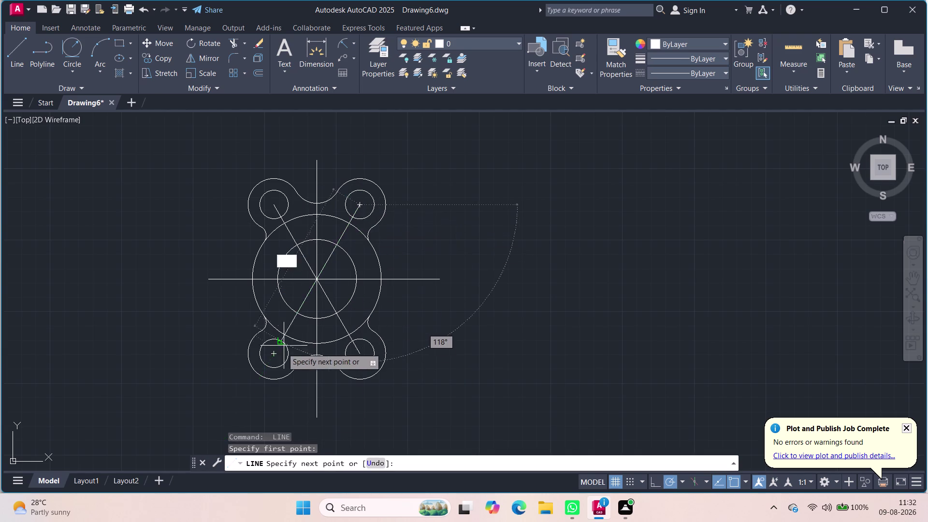
click(272, 353)
key(Escape)
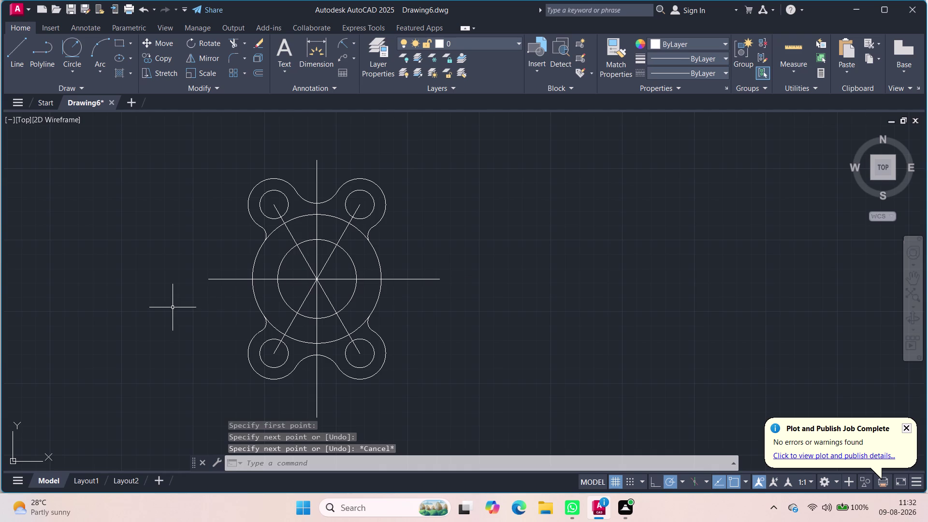
key(l)
key(Return)
scroll(up, 3)
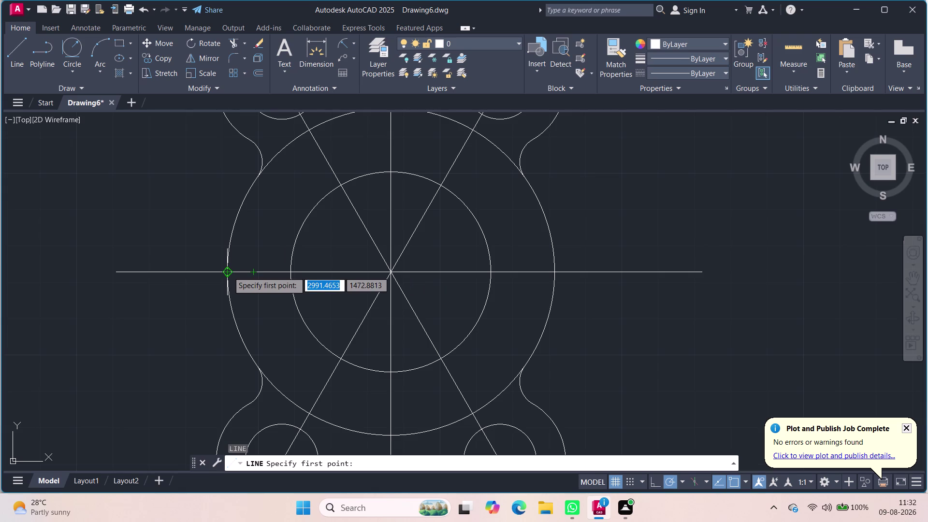
Draw a short horizontal line above the centre line and erase the unwanted extra piece.
click(228, 272)
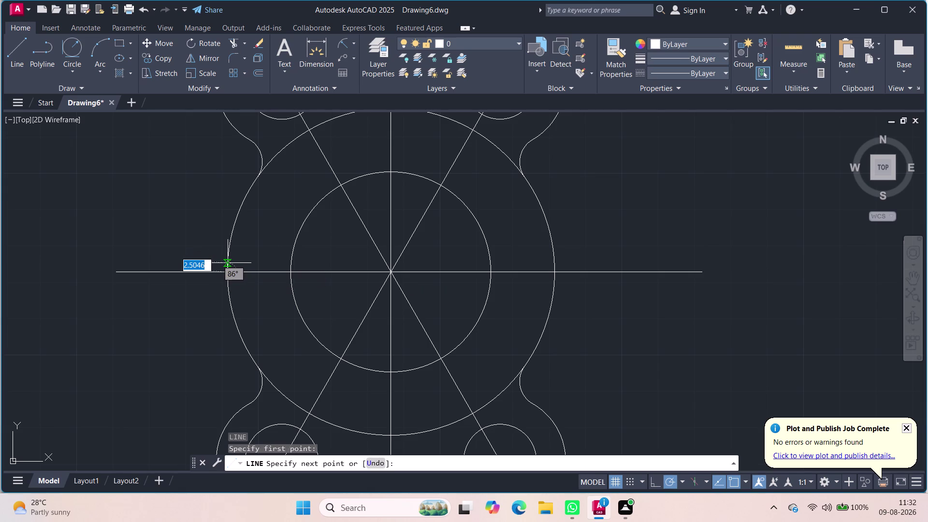
key(4)
key(Return)
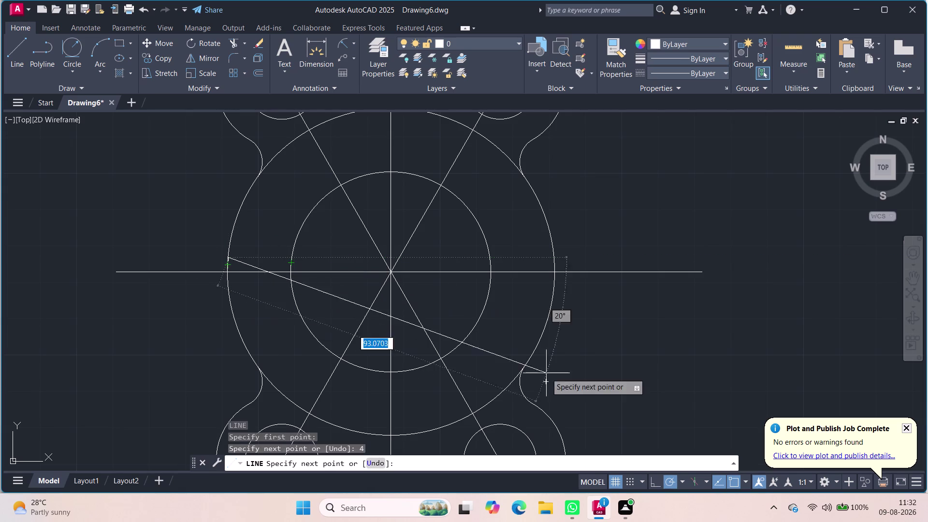
click(658, 486)
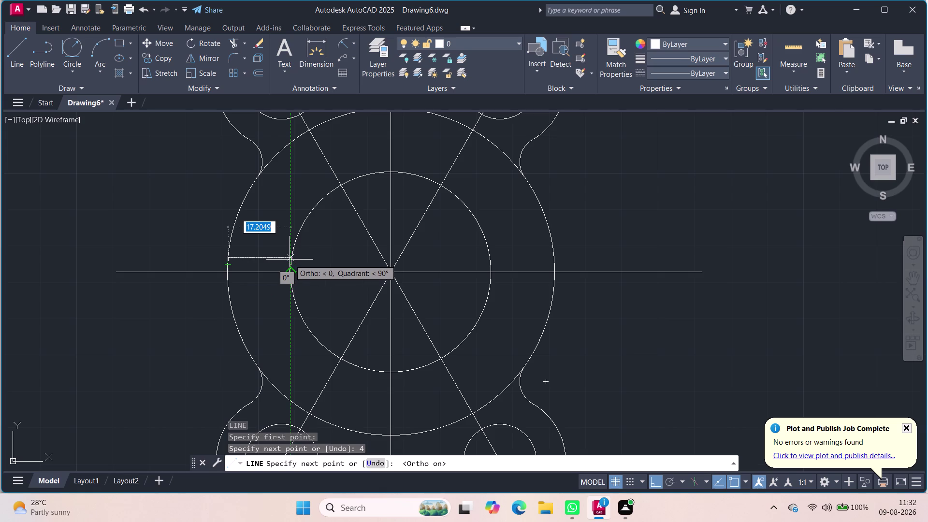
click(291, 259)
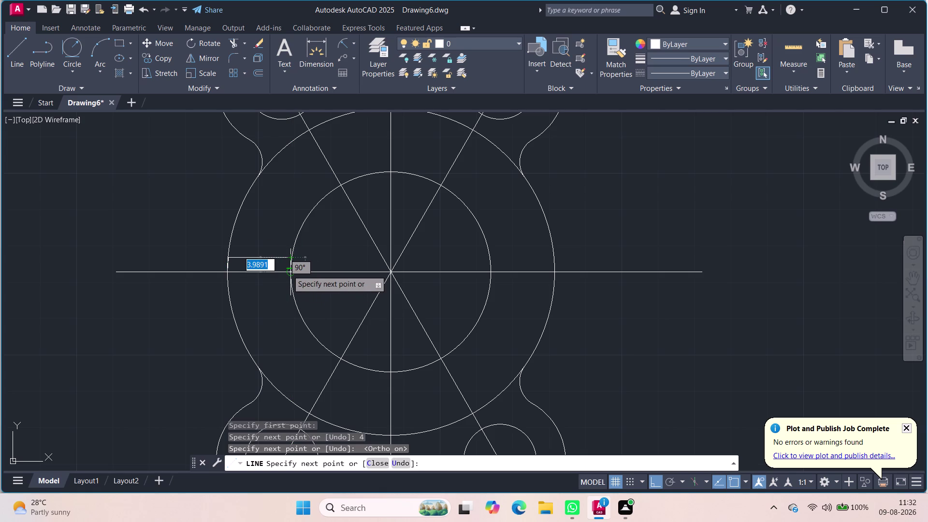
key(Escape)
scroll(up, 3)
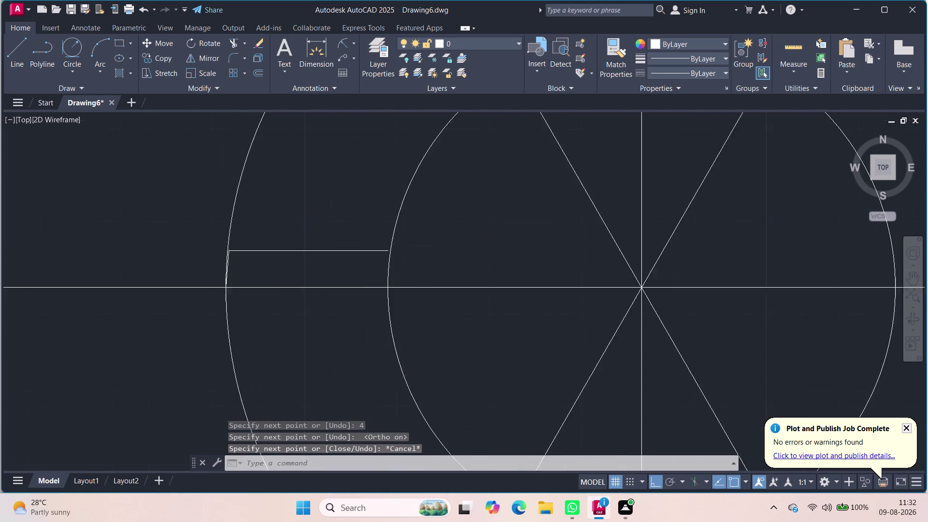
scroll(up, 3)
click(227, 258)
key(Delete)
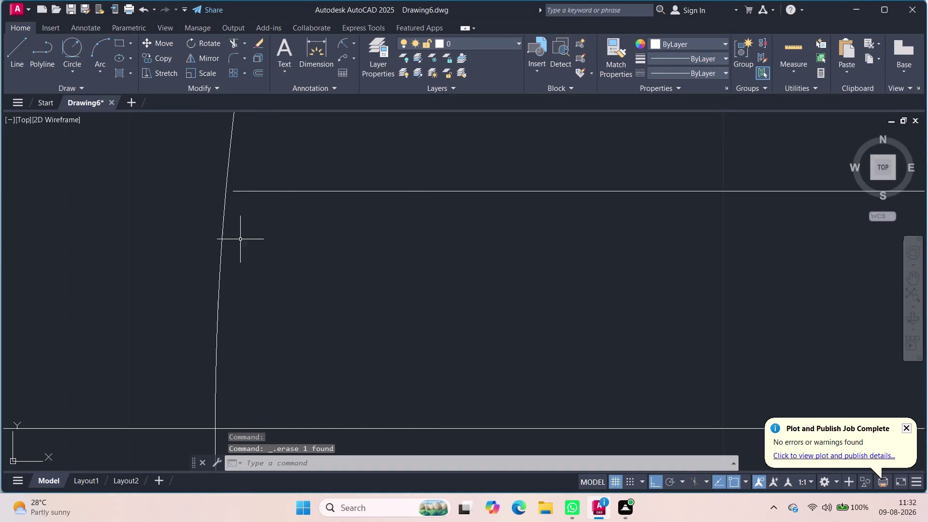
Grip-stretch the horizontal line's end onto the outer circle.
click(260, 190)
click(244, 192)
click(233, 189)
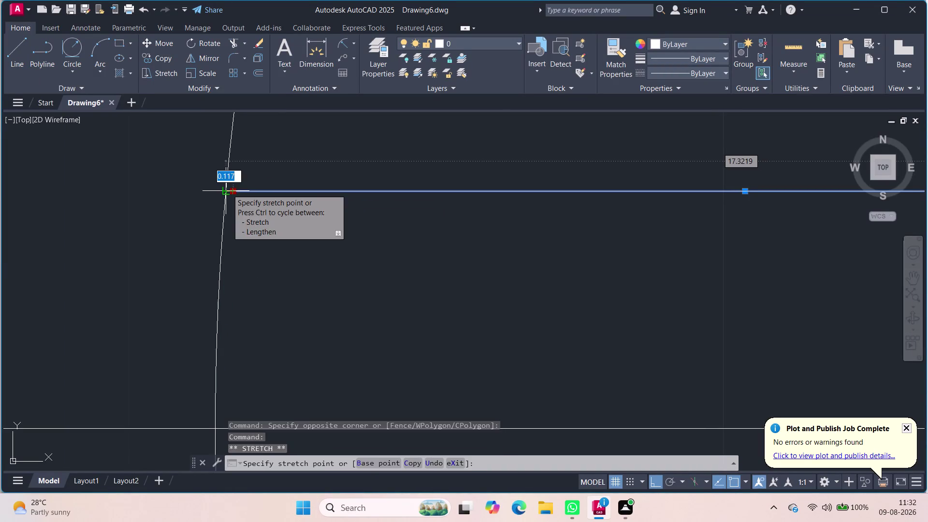
click(227, 189)
scroll(down, 3)
key(Escape)
scroll(up, 3)
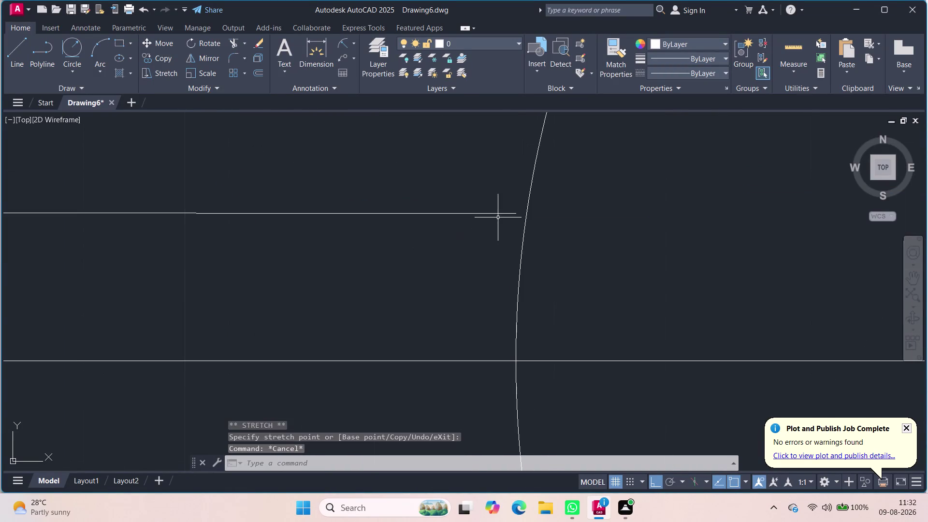
click(512, 211)
click(518, 213)
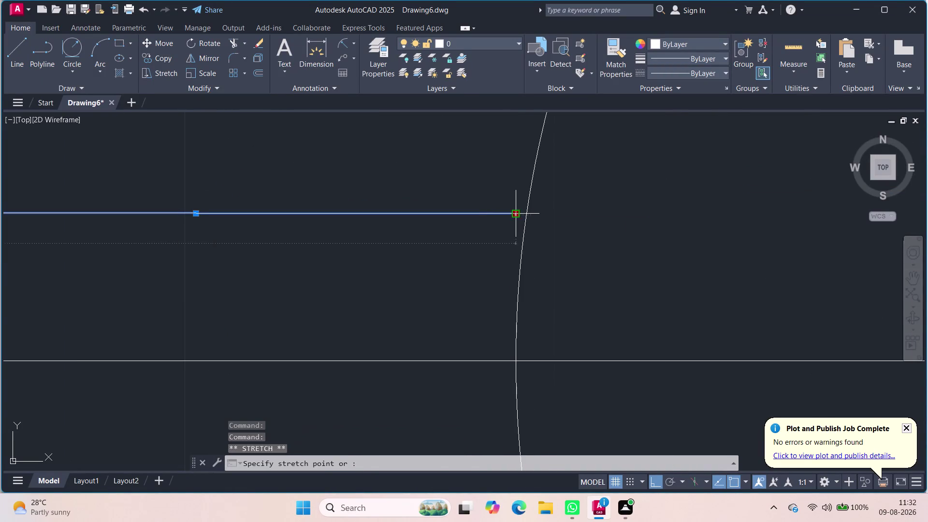
click(527, 213)
key(Escape)
scroll(down, 3)
scroll(down, 3)
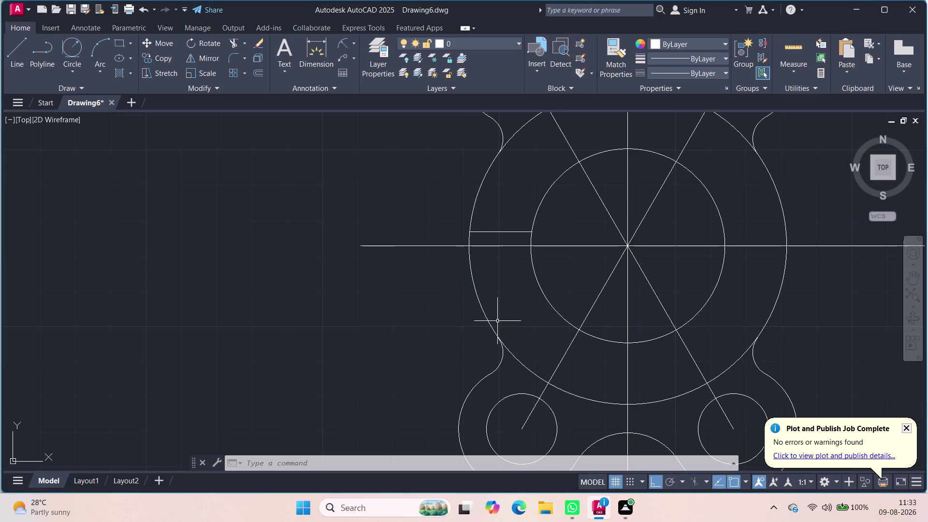
Draw a second horizontal line just below the centre line on the left.
key(l)
key(Return)
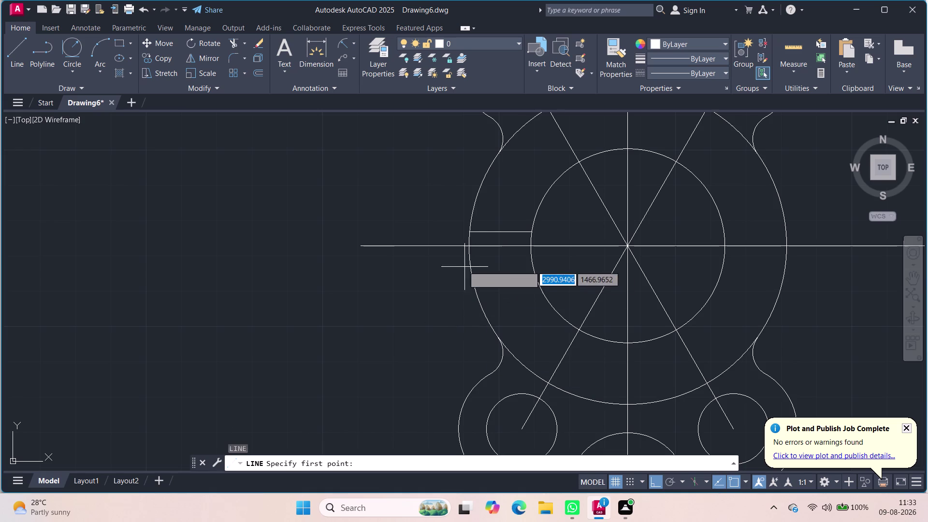
click(470, 244)
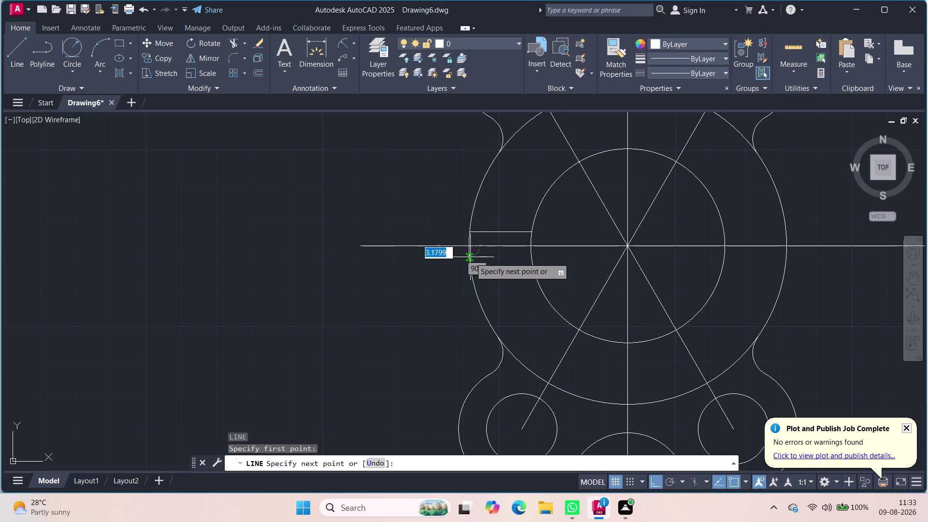
key(4)
key(Return)
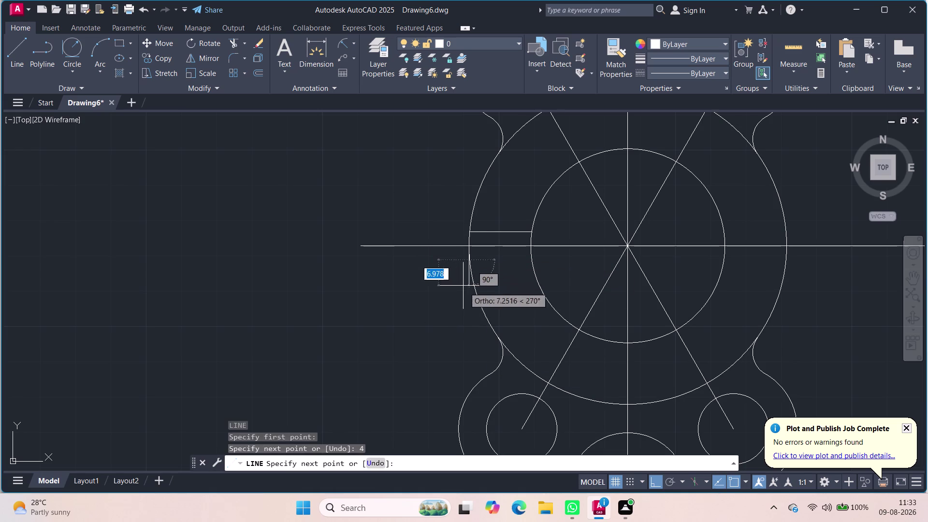
scroll(up, 3)
scroll(up, 3)
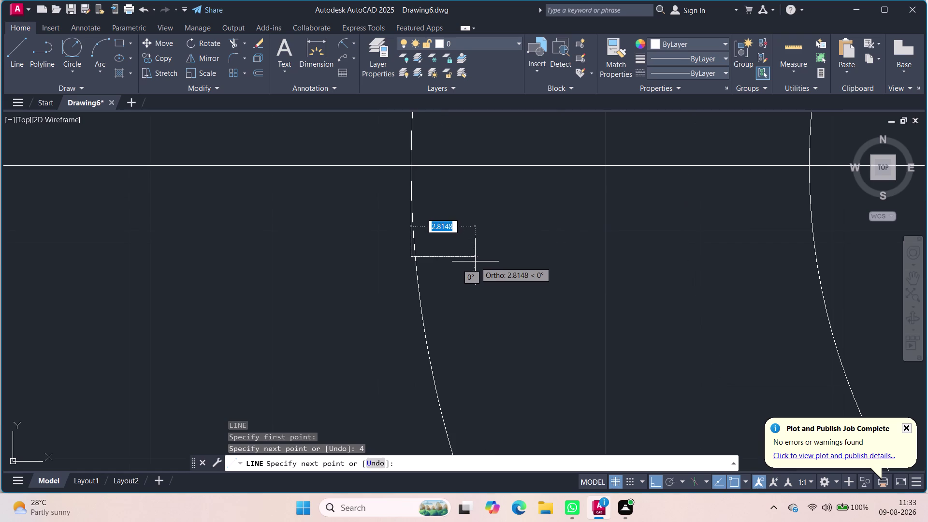
click(829, 239)
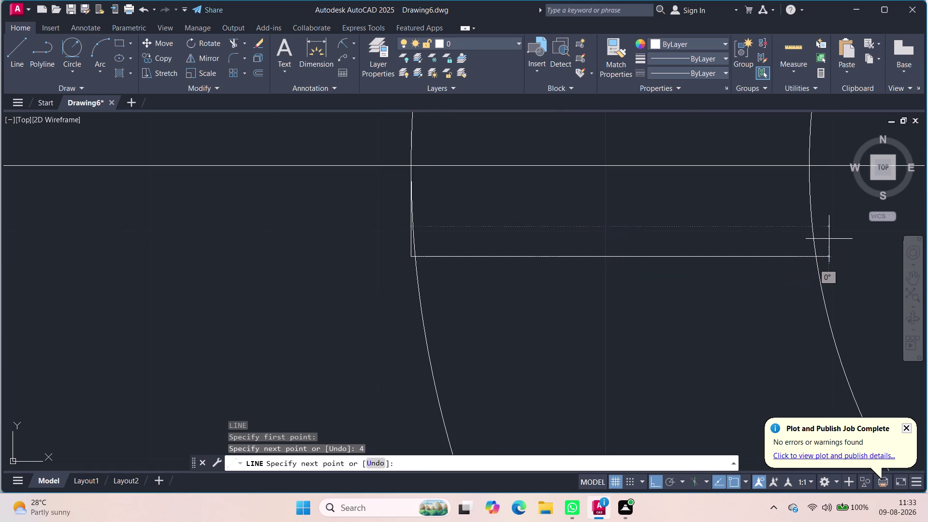
key(space)
Trim the line's overhanging ends so it runs only between the outer and inner circles.
text(t)
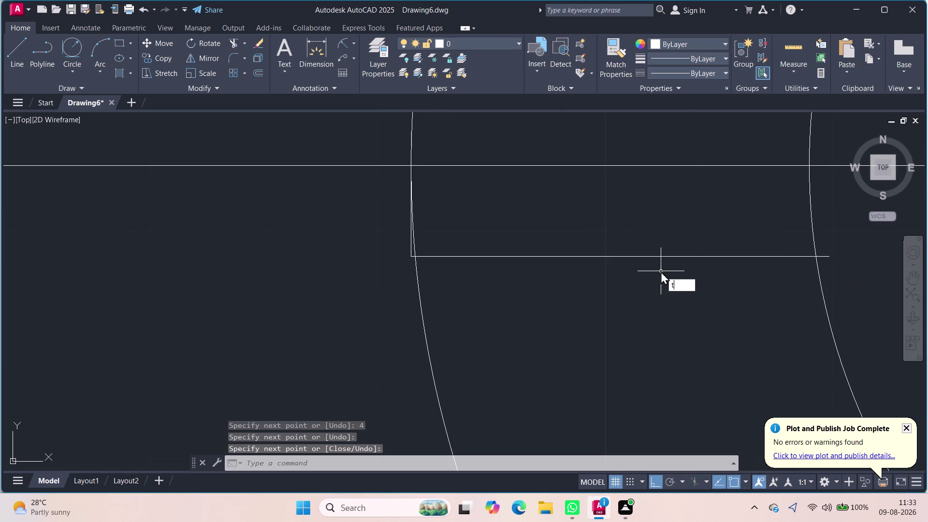
text(r)
key(Return)
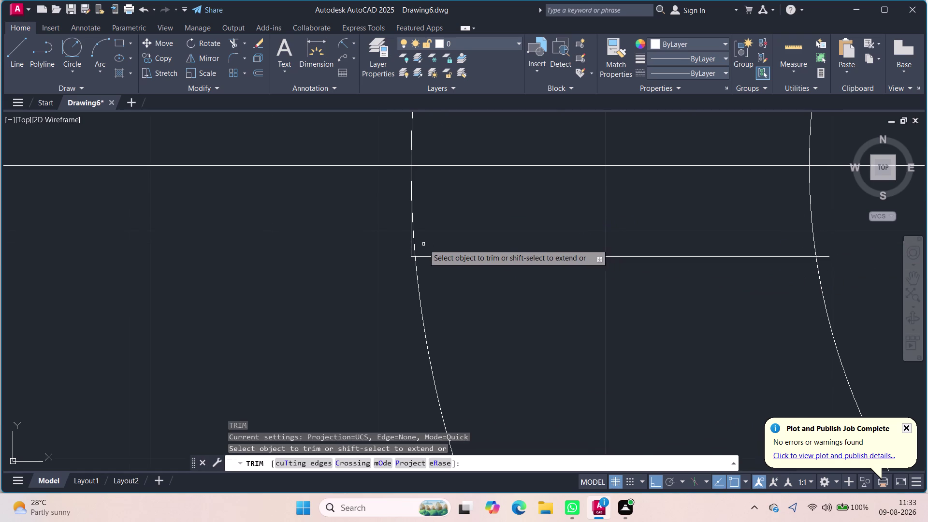
click(411, 245)
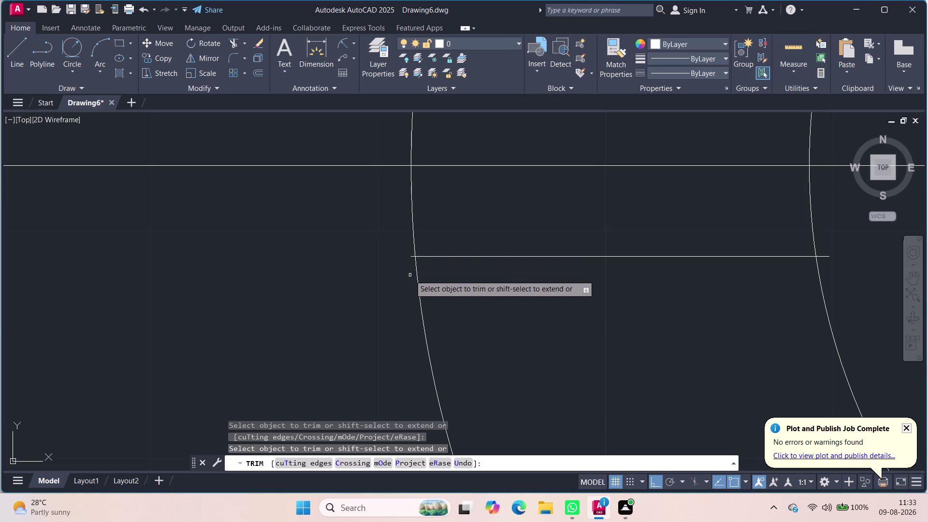
click(410, 258)
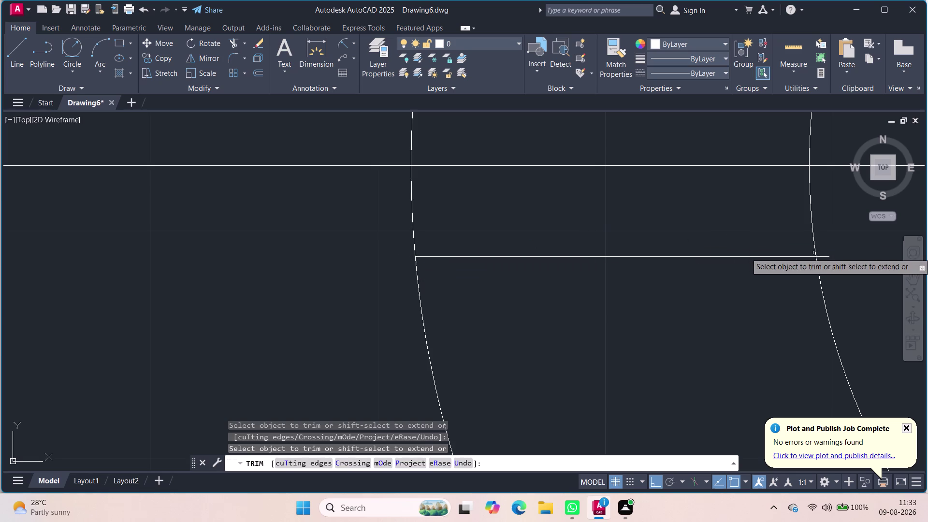
click(825, 258)
scroll(up, 3)
scroll(down, 3)
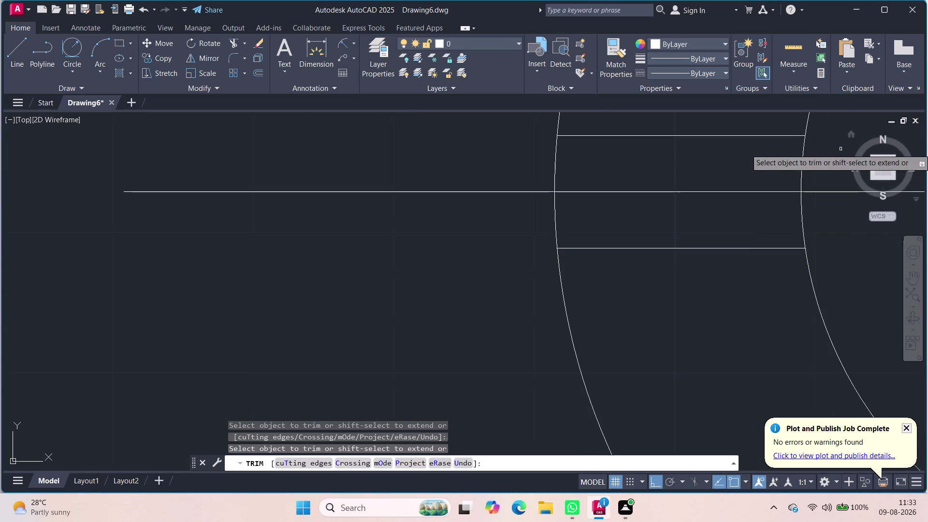
scroll(down, 3)
key(Escape)
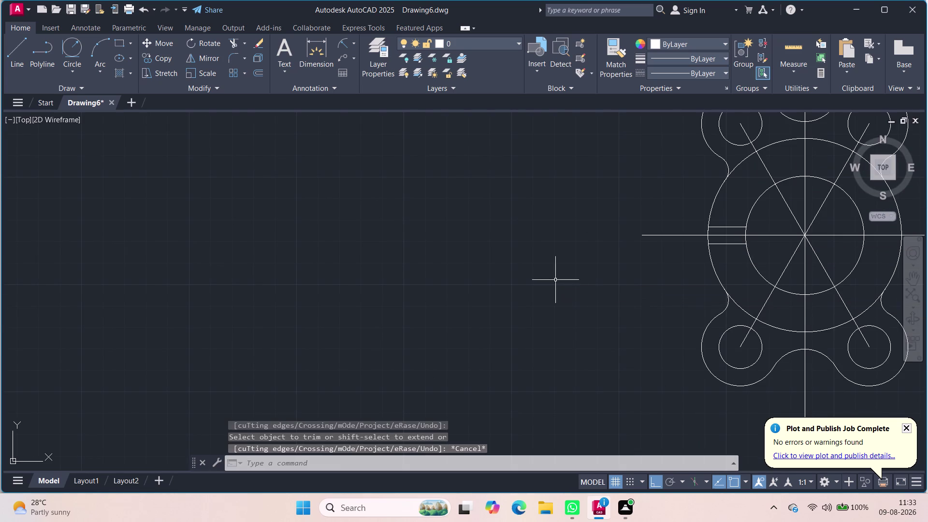
Select the upper and lower short horizontal lines on the left.
scroll(down, 3)
scroll(up, 3)
scroll(down, 3)
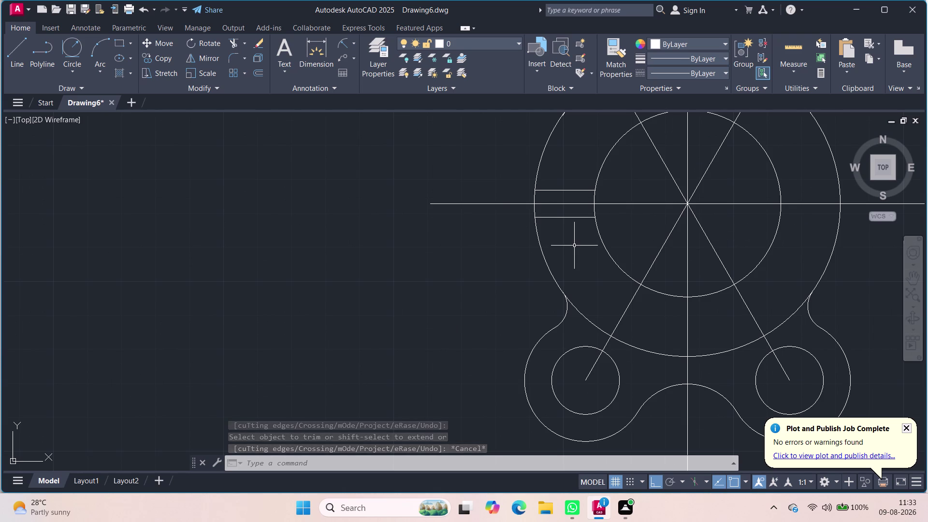
click(570, 218)
click(571, 193)
double_click(562, 191)
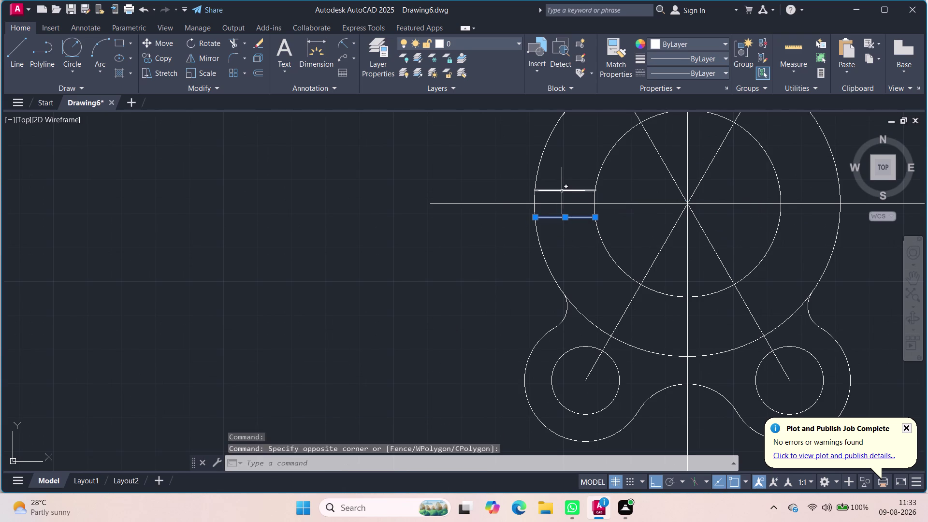
click(568, 196)
click(568, 188)
click(566, 191)
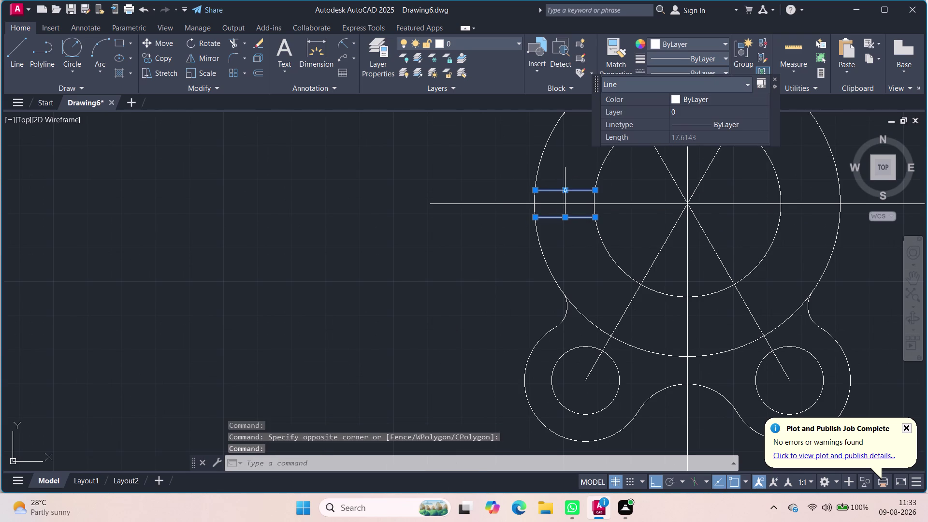
click(776, 78)
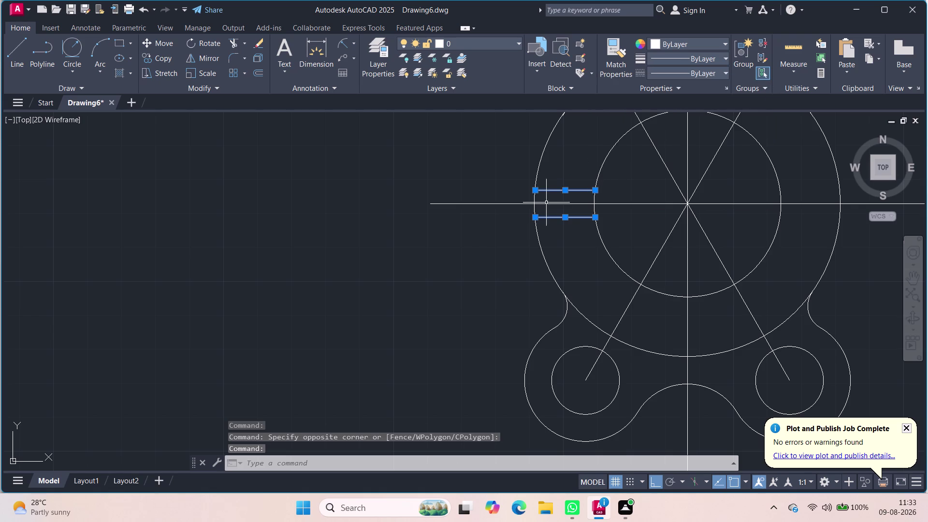
Copy the line pair to the matching spot on the right side of the ring.
text(co)
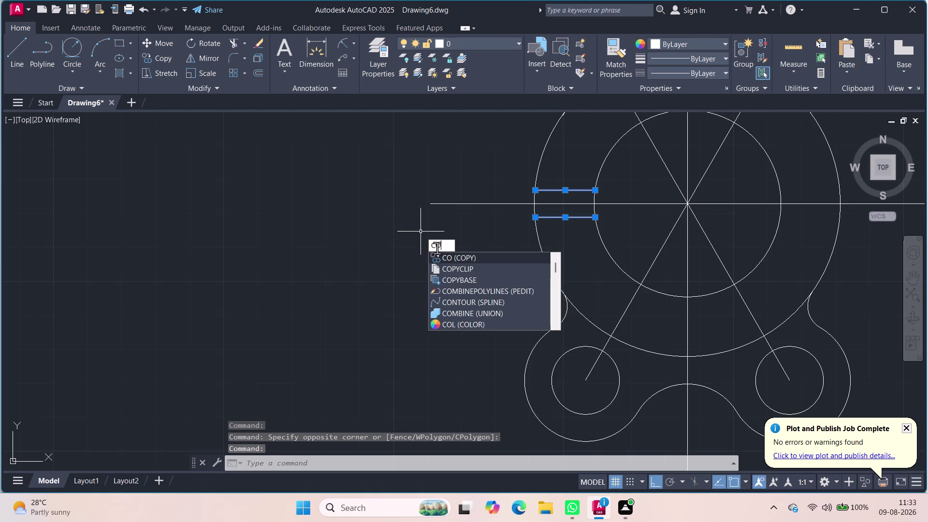
click(477, 255)
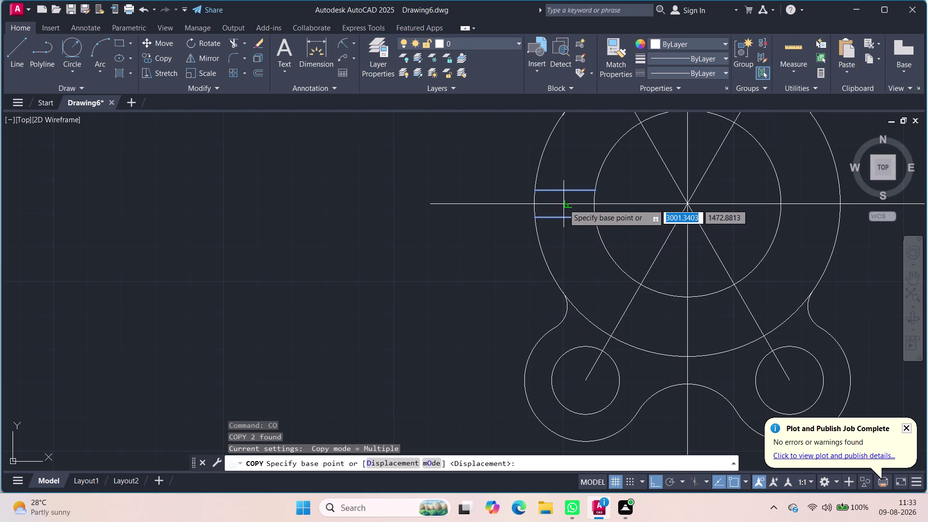
click(560, 204)
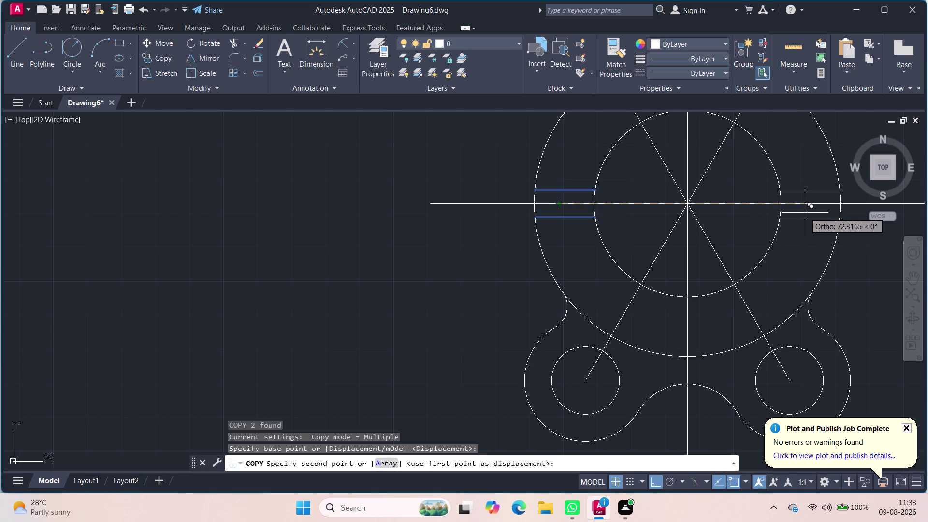
click(804, 213)
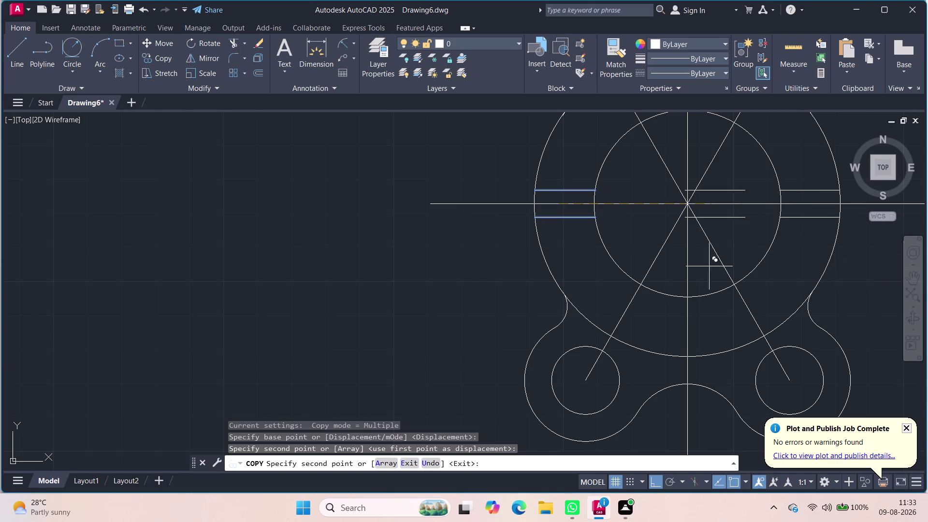
key(Escape)
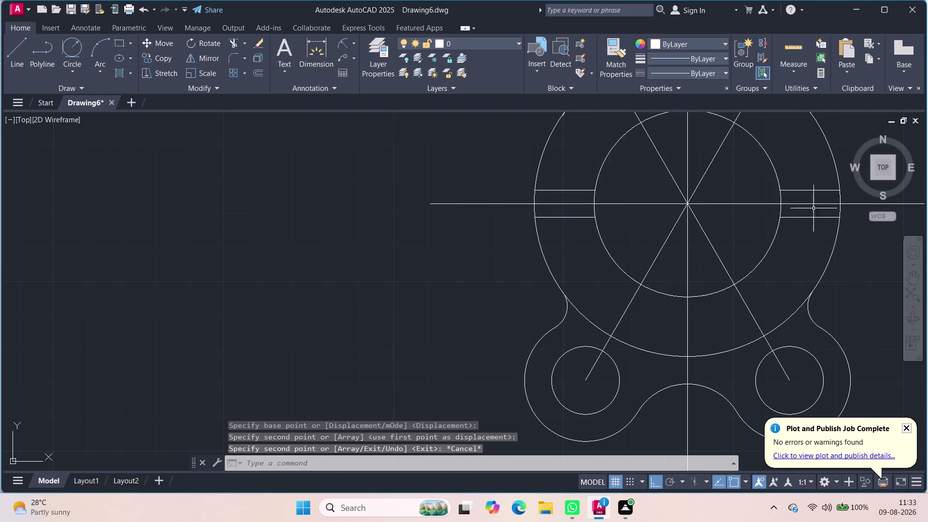
scroll(up, 3)
scroll(up, 3)
scroll(down, 3)
scroll(up, 3)
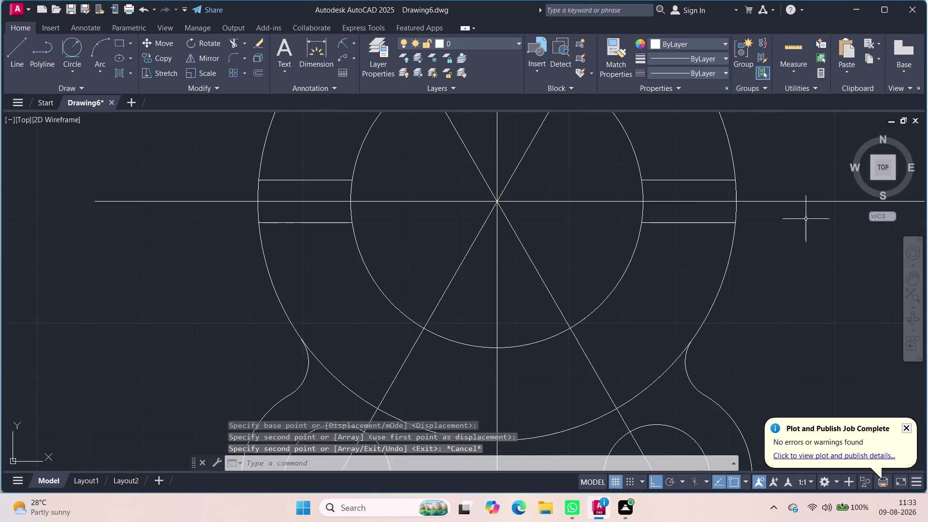
scroll(up, 3)
scroll(down, 3)
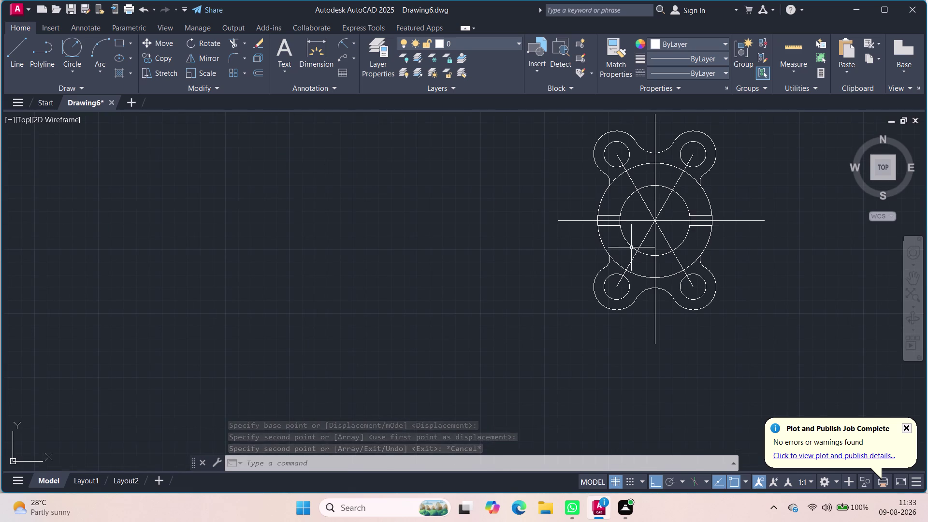
Delete the two stray leftover lines beside the ring.
click(633, 223)
key(Delete)
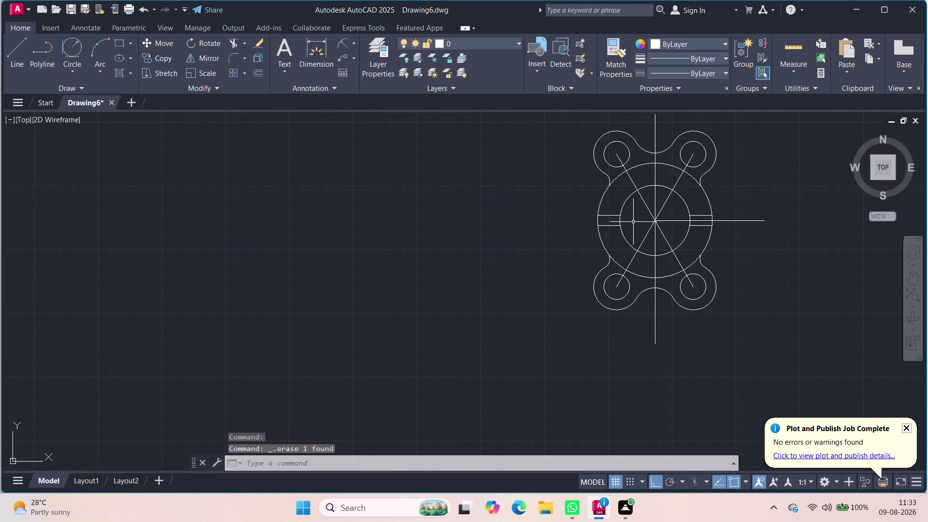
click(753, 220)
key(Delete)
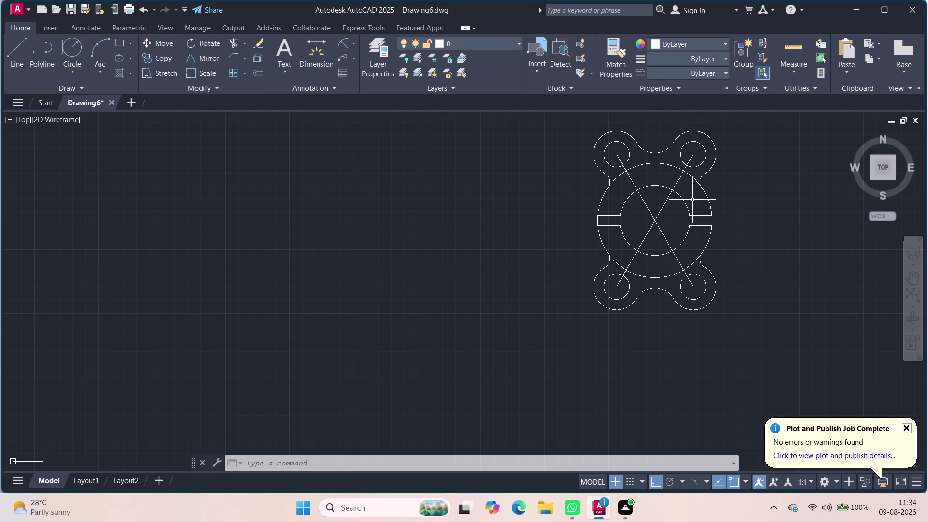
Start a line on the outer circle, then cancel it unfinished.
key(l)
key(Return)
scroll(up, 3)
scroll(up, 3)
scroll(up, 3)
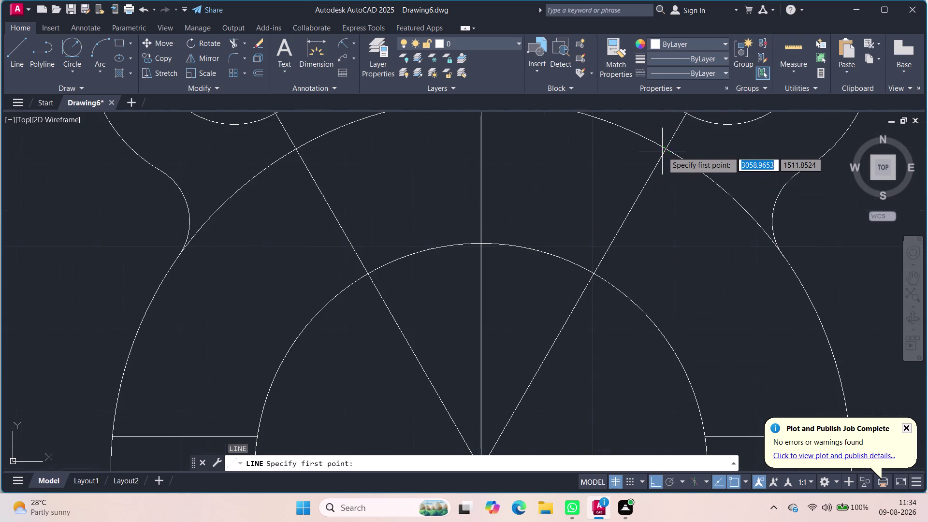
click(663, 151)
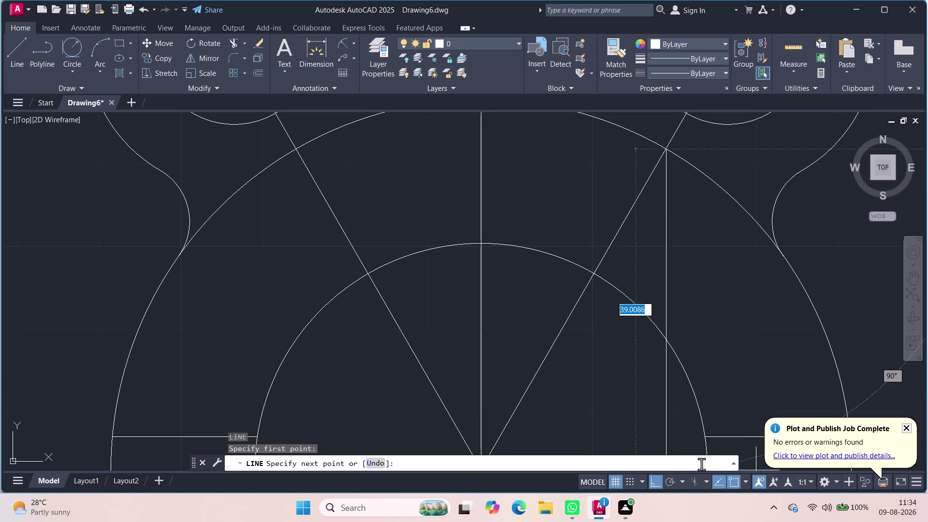
key(Escape)
key(Escape)
scroll(down, 3)
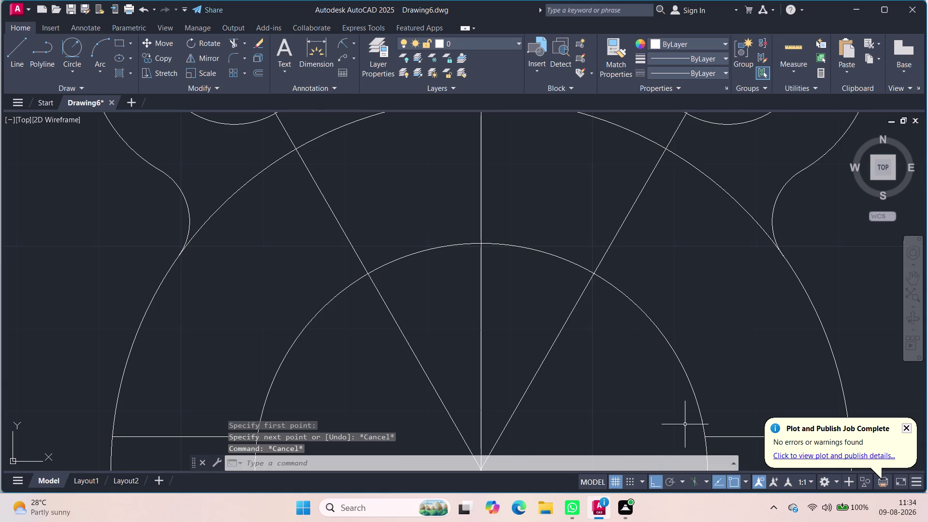
scroll(down, 3)
scroll(up, 3)
scroll(up, 3)
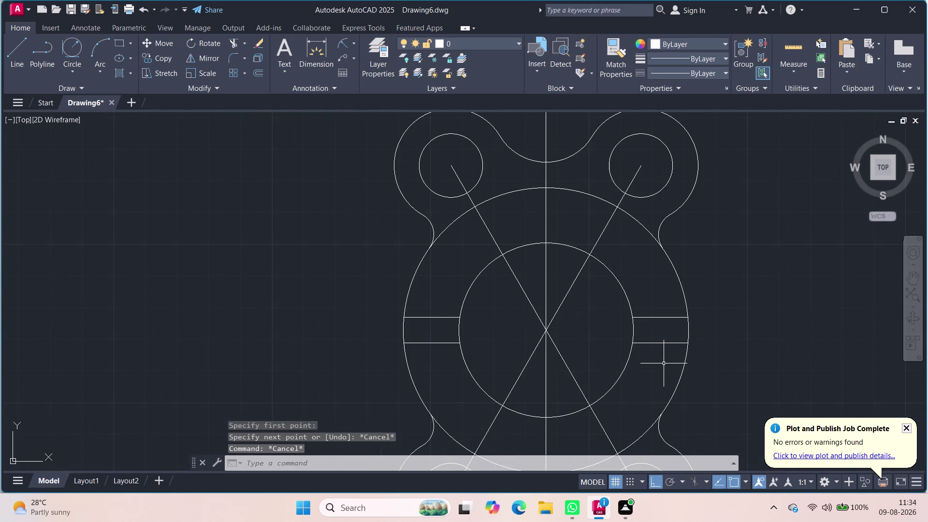
Erase the right-hand pair of short horizontal lines.
drag(663, 363, 662, 320)
click(662, 315)
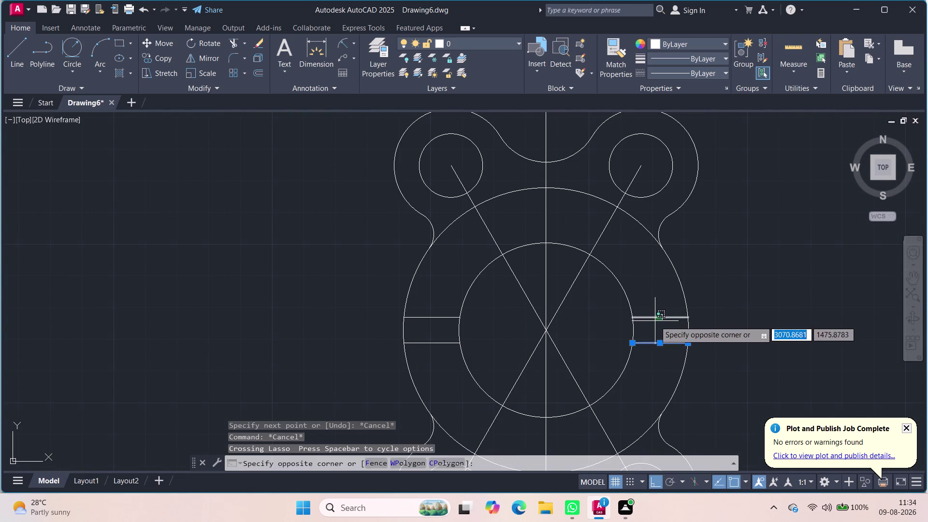
click(655, 321)
key(Delete)
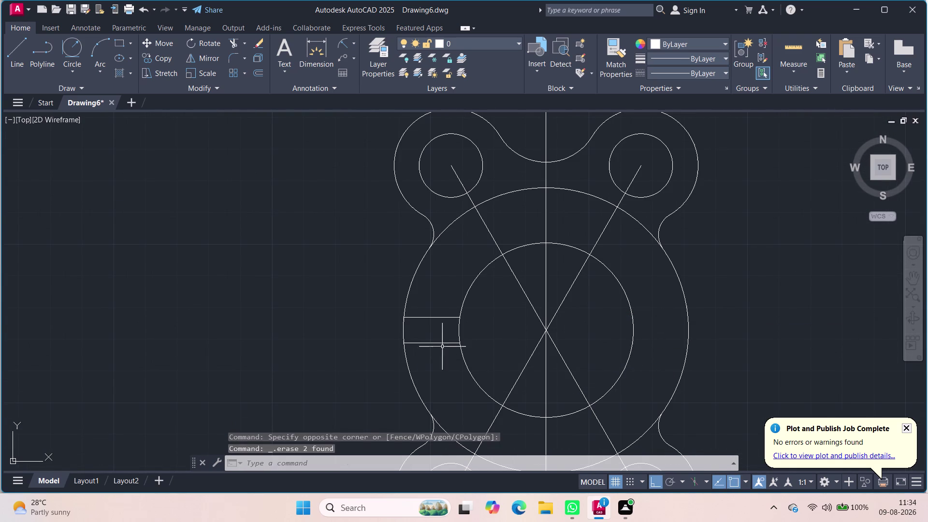
Select the left horizontal line pair, begin typing ARRAY, then cancel.
drag(437, 348, 432, 314)
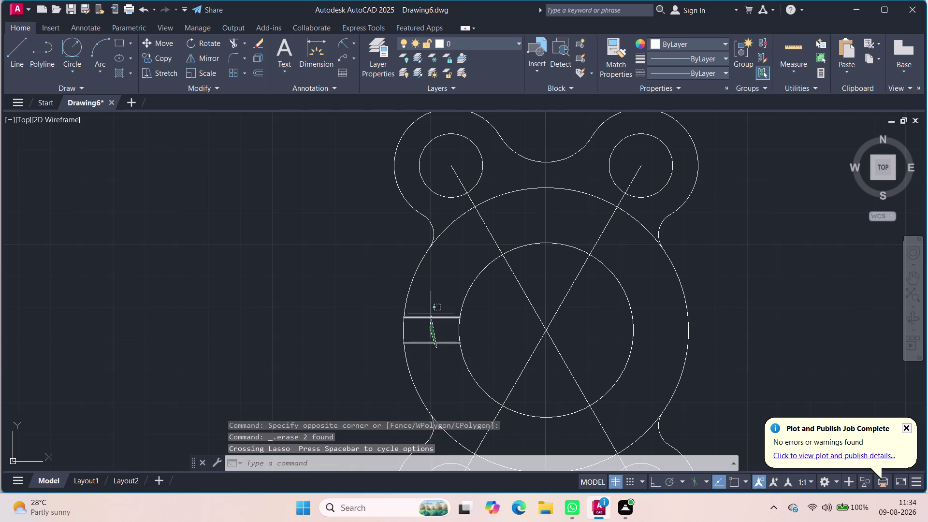
drag(432, 314, 434, 309)
click(434, 309)
text(a)
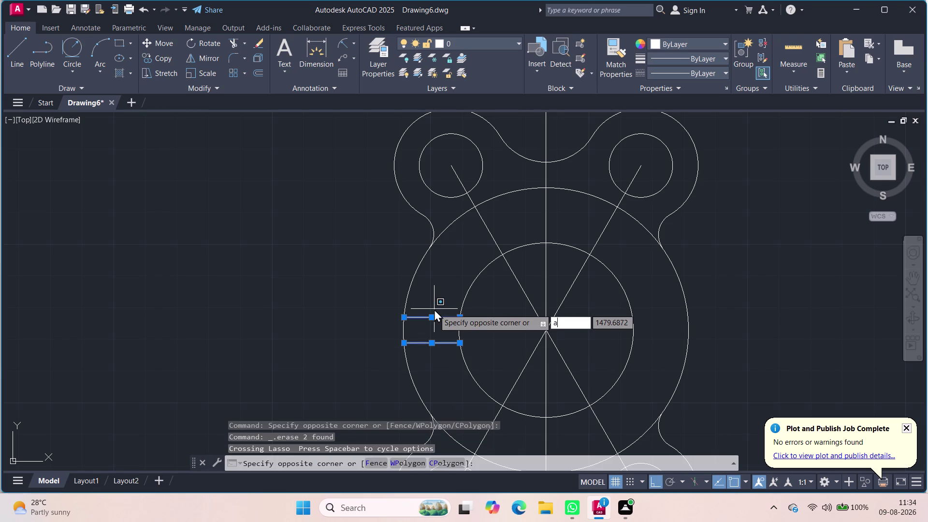
text(rr)
key(Escape)
key(Escape)
key(Escape)
key(Escape)
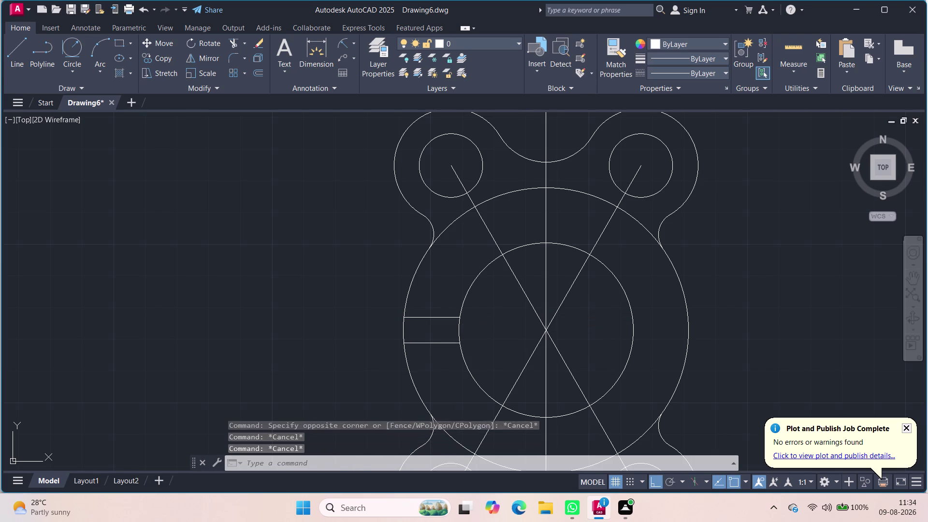
drag(440, 351, 433, 316)
text(a)
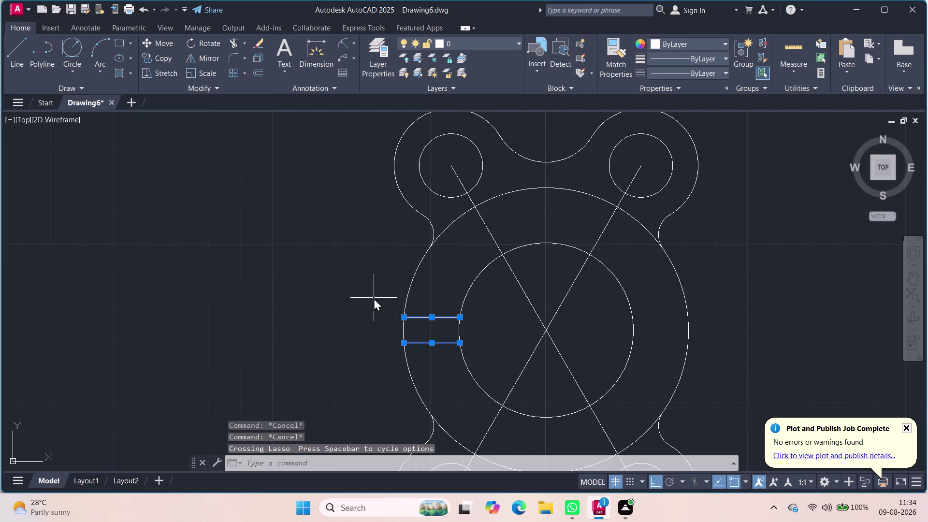
text(r)
click(399, 325)
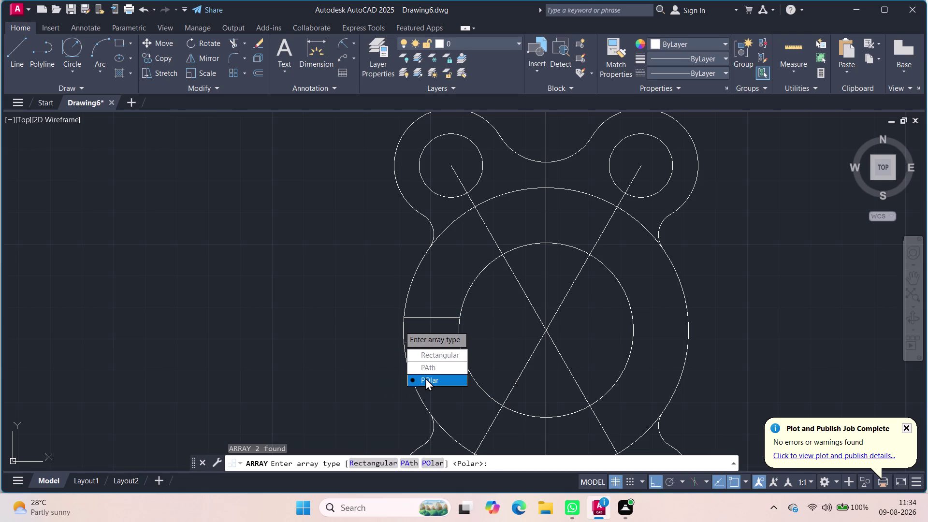
drag(426, 378, 399, 326)
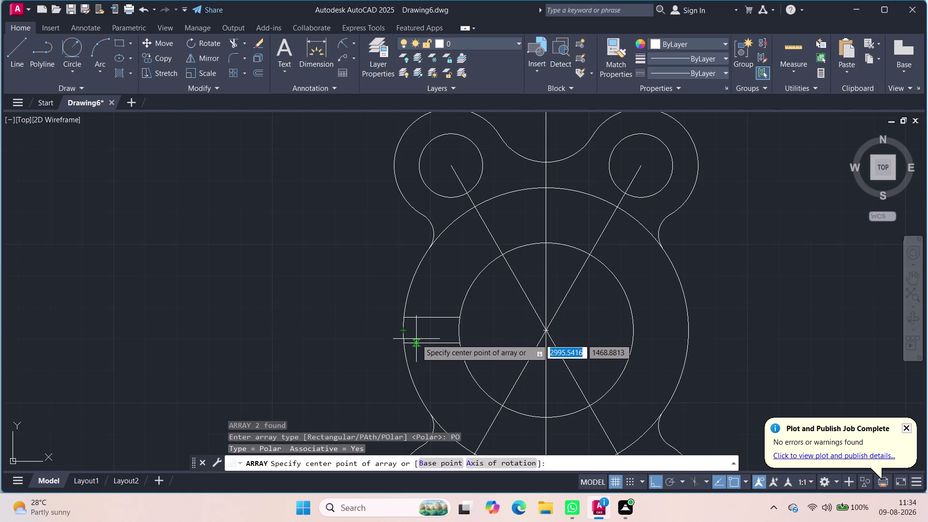
click(403, 330)
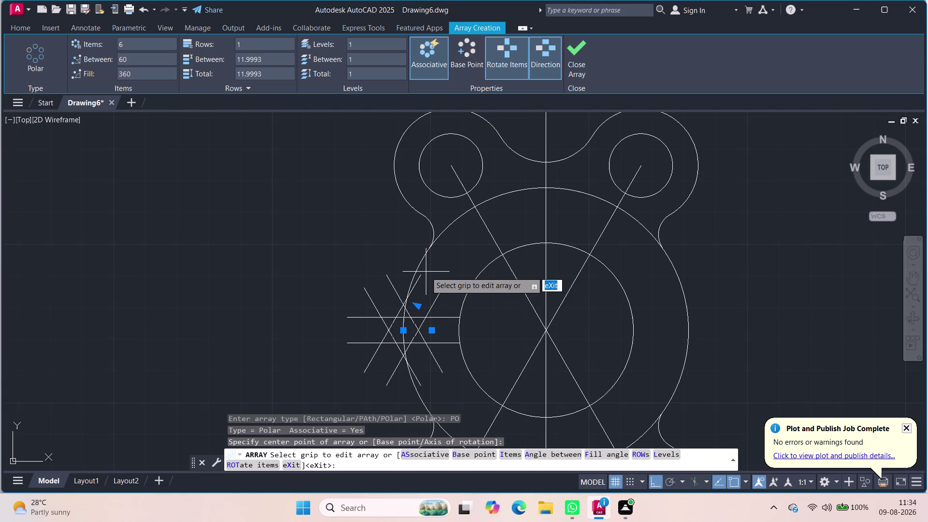
key(ctrl+z)
key(Escape)
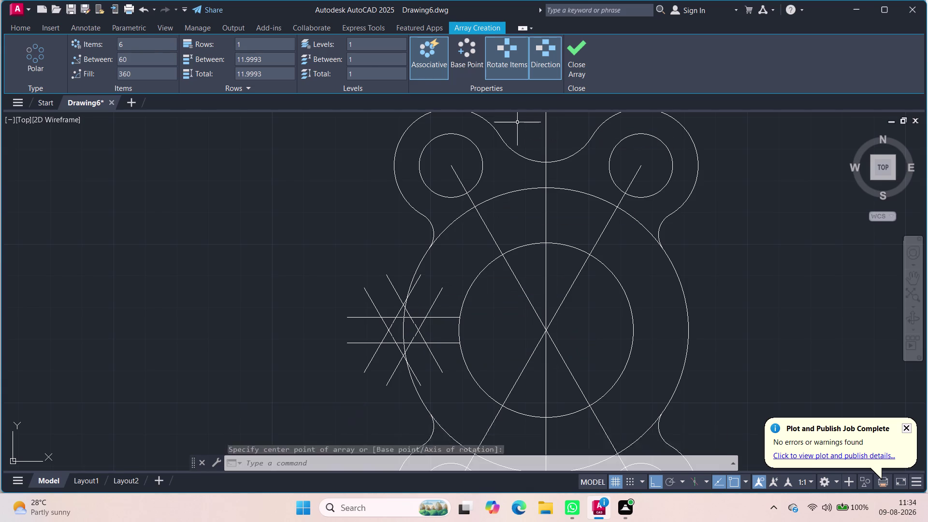
key(ctrl+z)
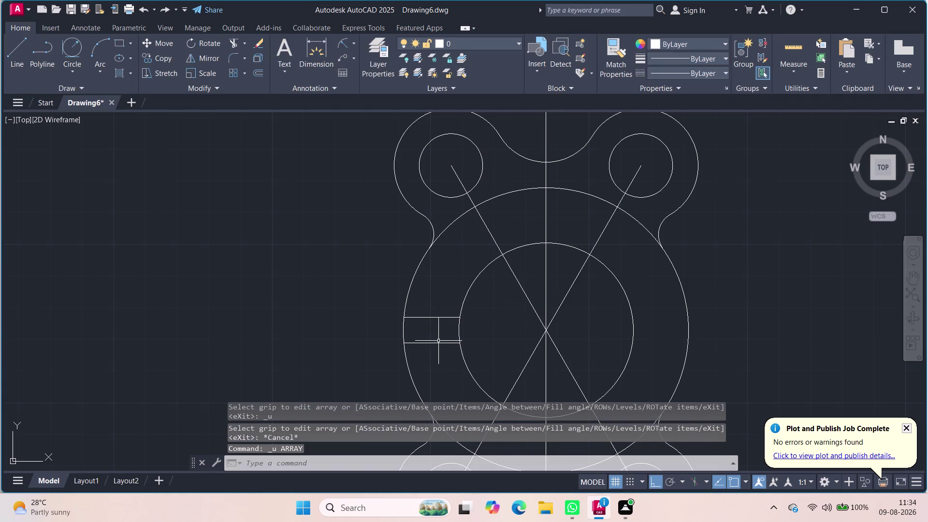
click(441, 343)
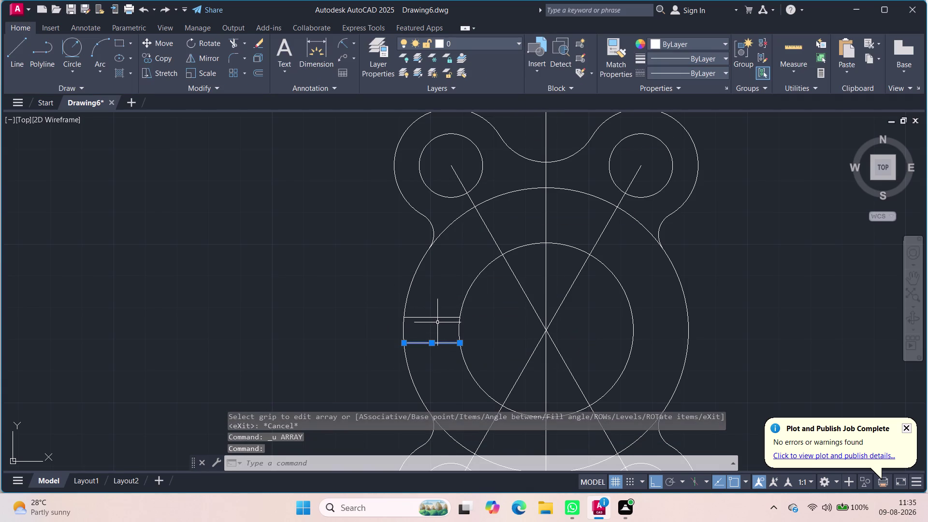
Polar-array the slot line pair into 6 items around the flange centre.
click(434, 316)
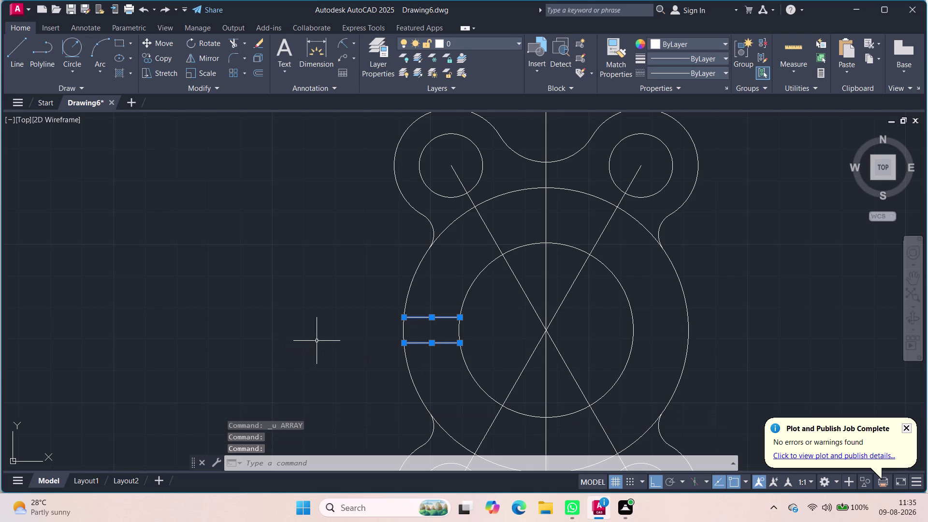
text(ar)
click(367, 364)
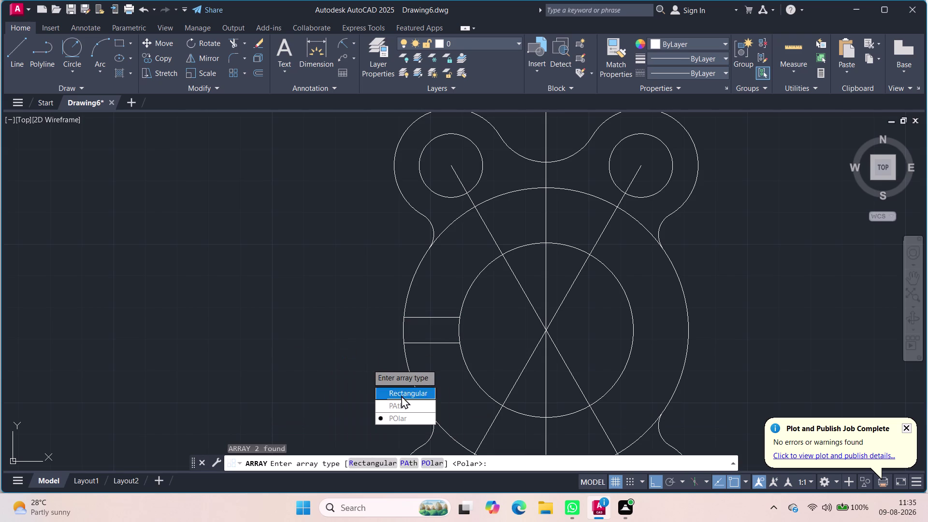
drag(400, 419, 368, 364)
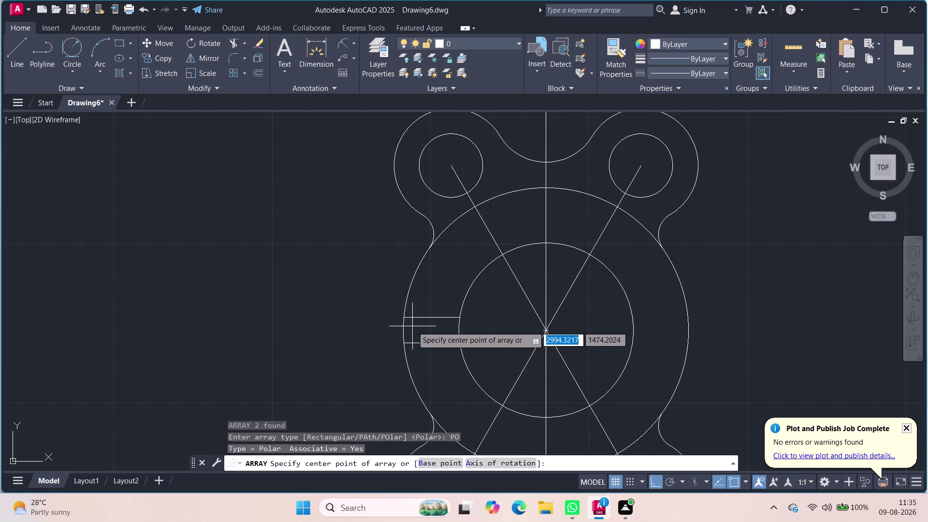
click(550, 333)
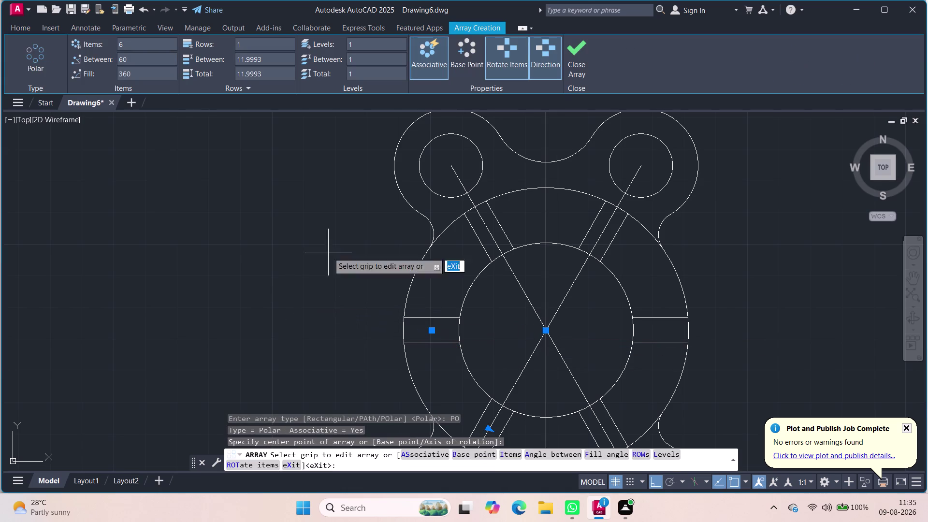
click(579, 53)
scroll(down, 3)
scroll(down, 3)
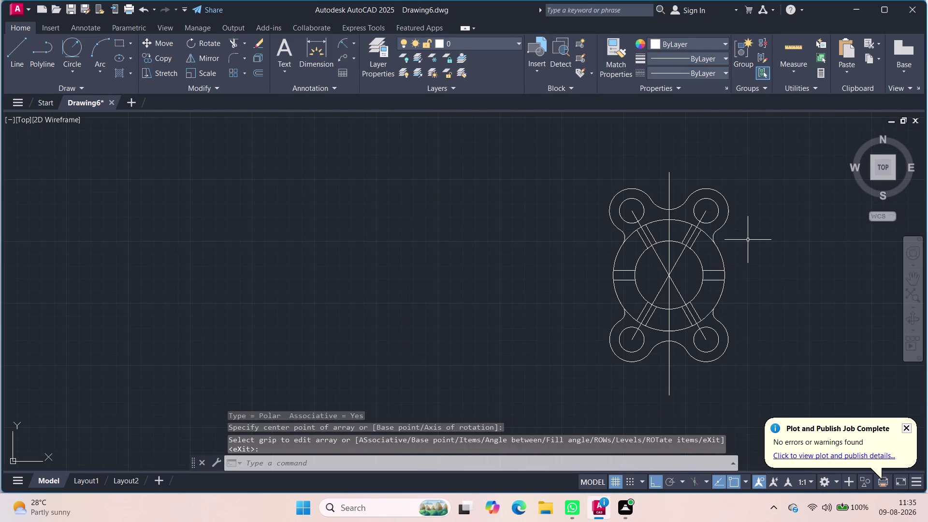
click(677, 271)
click(671, 269)
Erase both diagonal construction lines crossing the flange.
key(Delete)
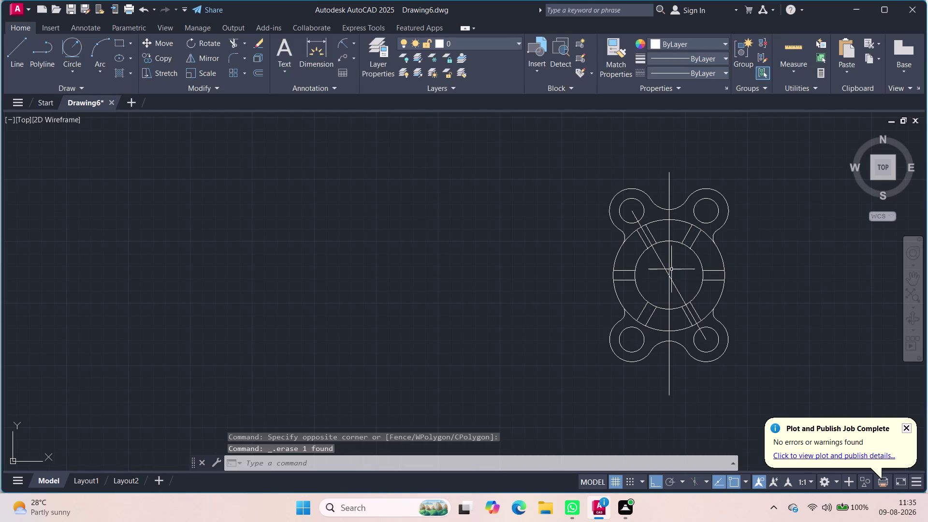
click(676, 288)
key(Delete)
scroll(up, 3)
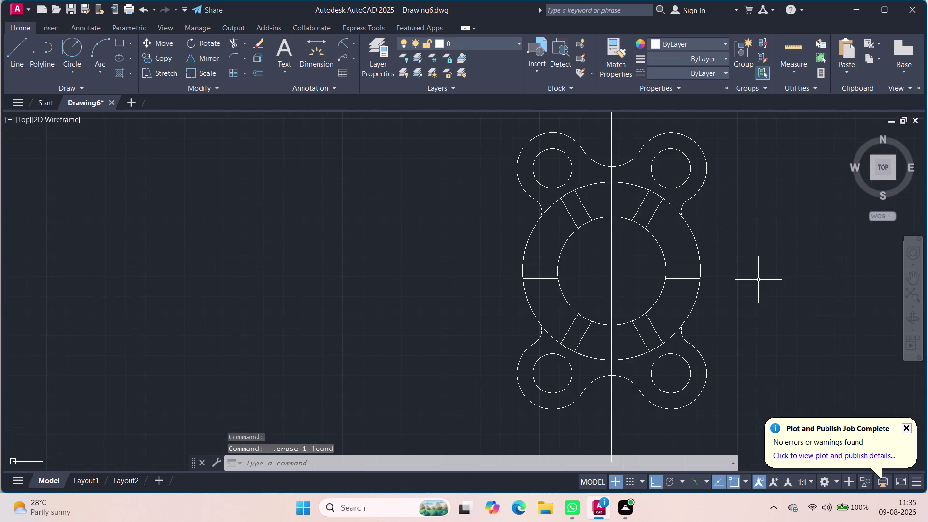
scroll(up, 3)
scroll(down, 3)
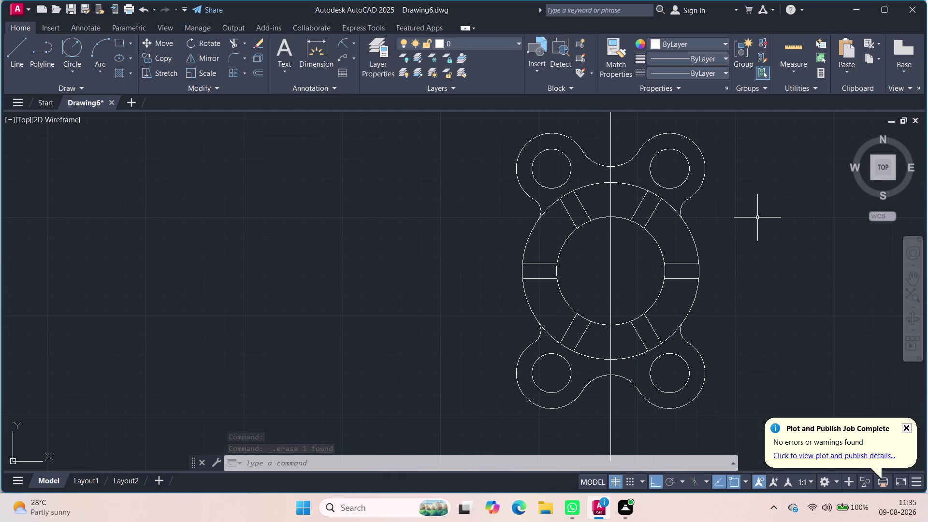
scroll(down, 3)
scroll(up, 3)
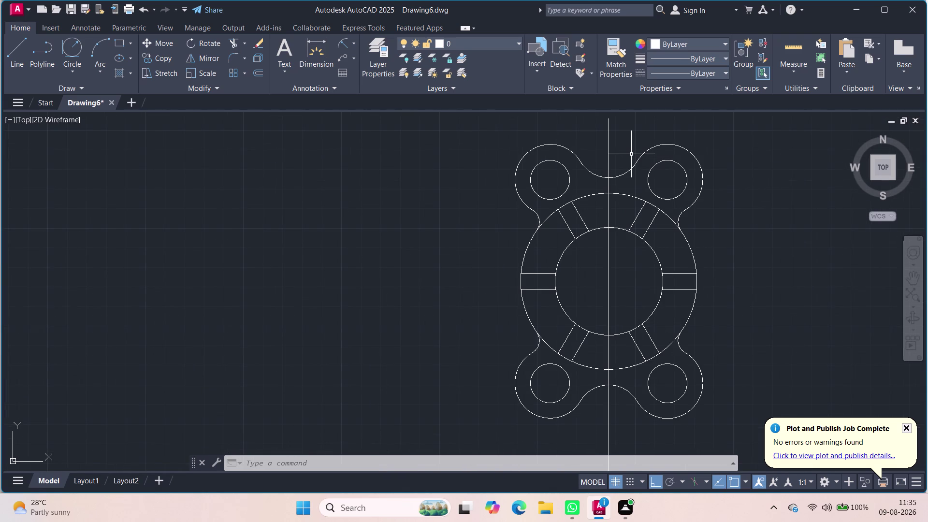
Open and close the linetype list, then select the vertical centre line.
click(688, 70)
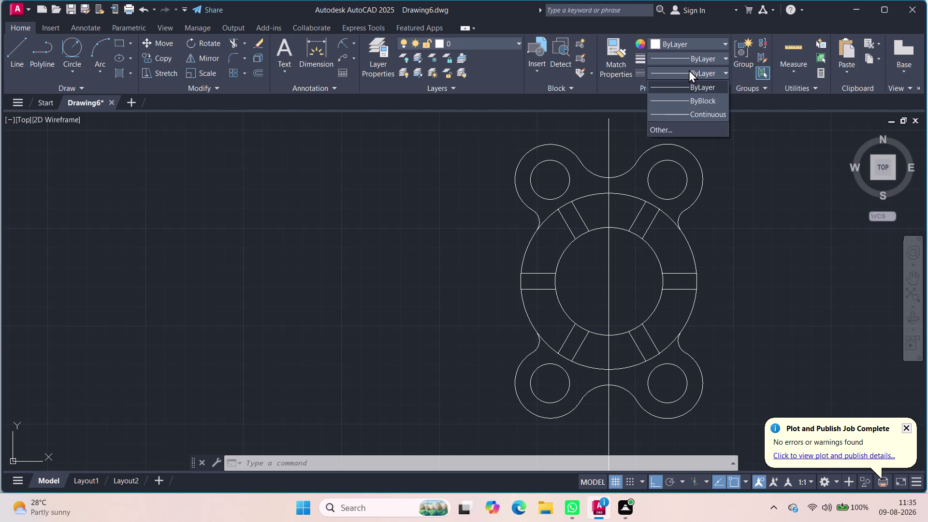
click(688, 70)
click(702, 55)
click(702, 54)
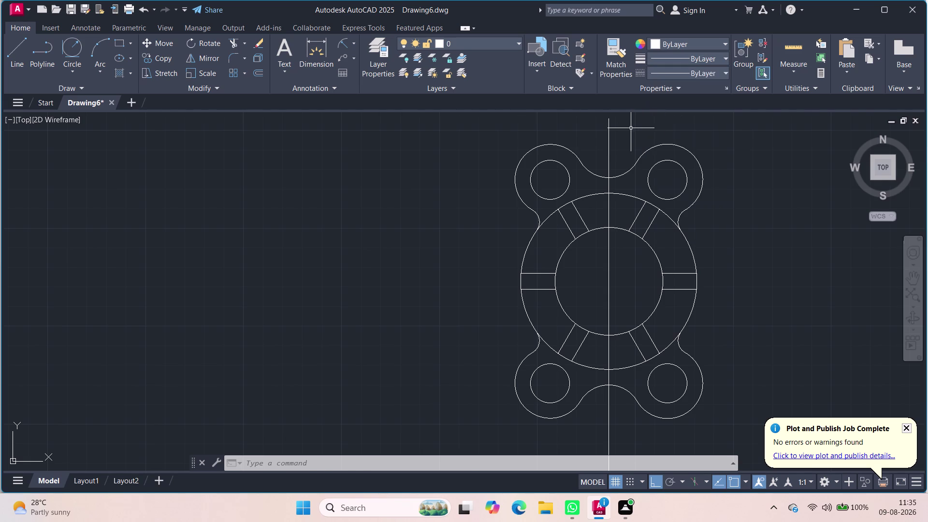
drag(630, 128, 602, 127)
click(603, 128)
drag(614, 324, 609, 324)
click(603, 323)
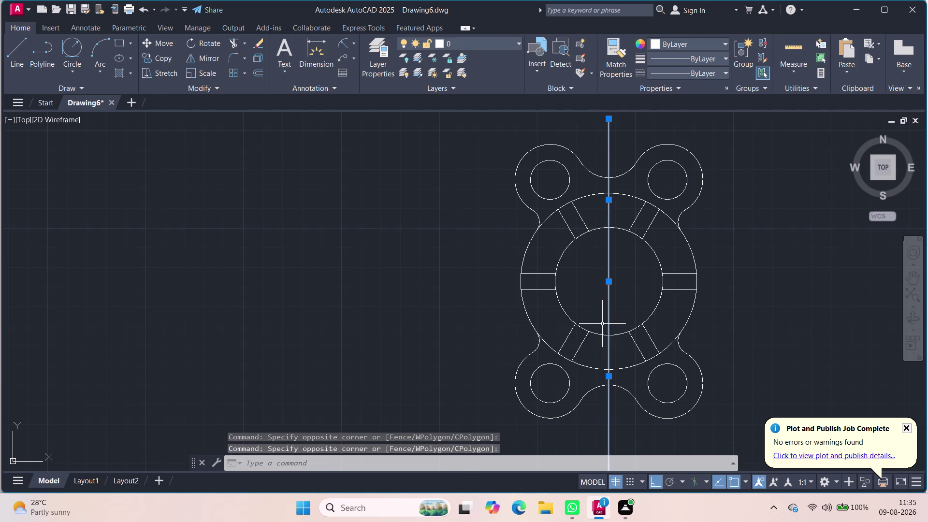
Review the centre lines' linetype in Properties, leaving it Continuous.
key(p)
click(774, 267)
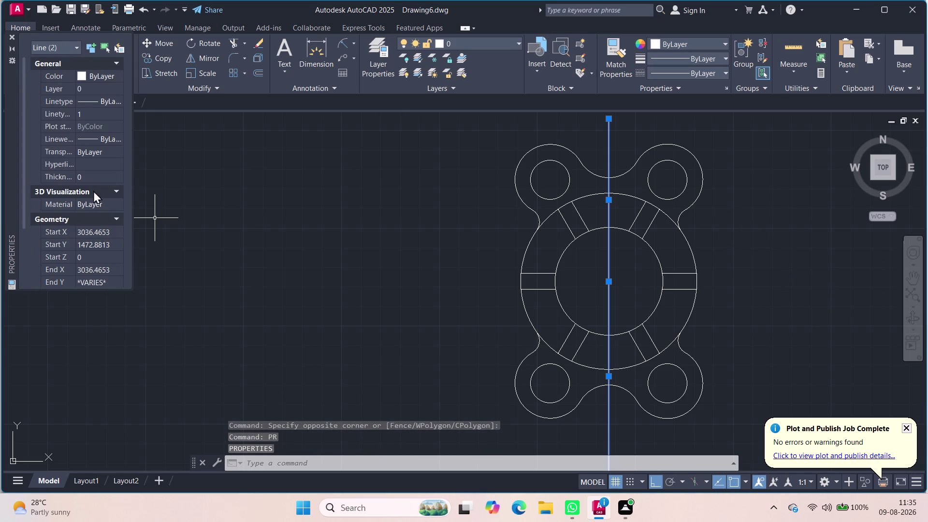
click(109, 136)
click(108, 136)
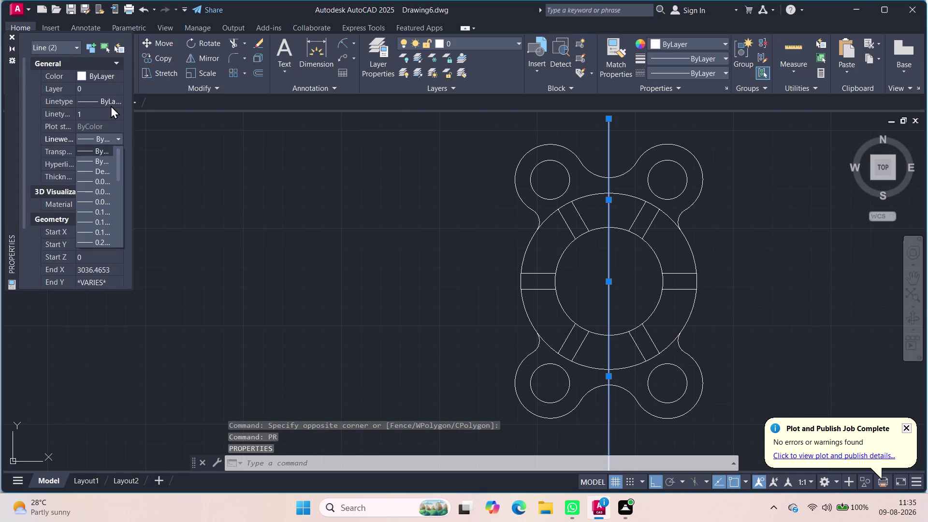
click(112, 101)
click(112, 101)
click(112, 101)
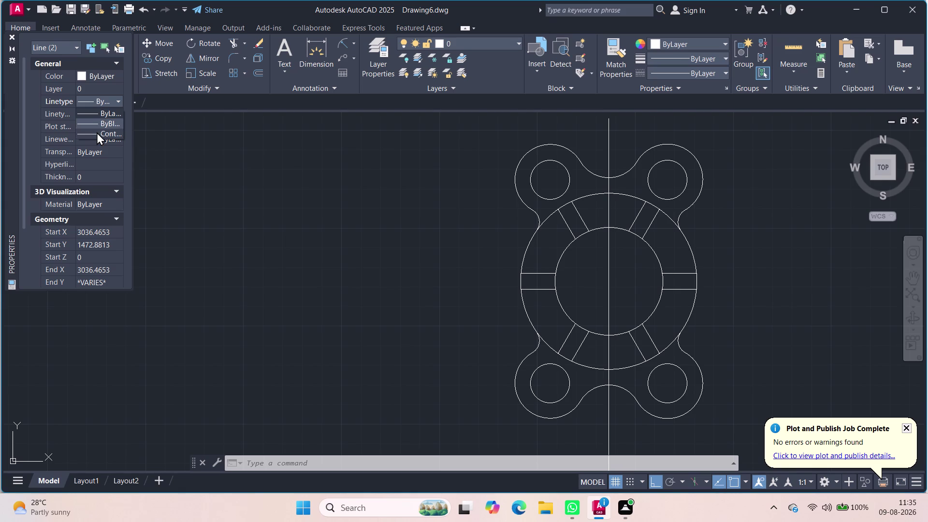
click(97, 132)
click(103, 100)
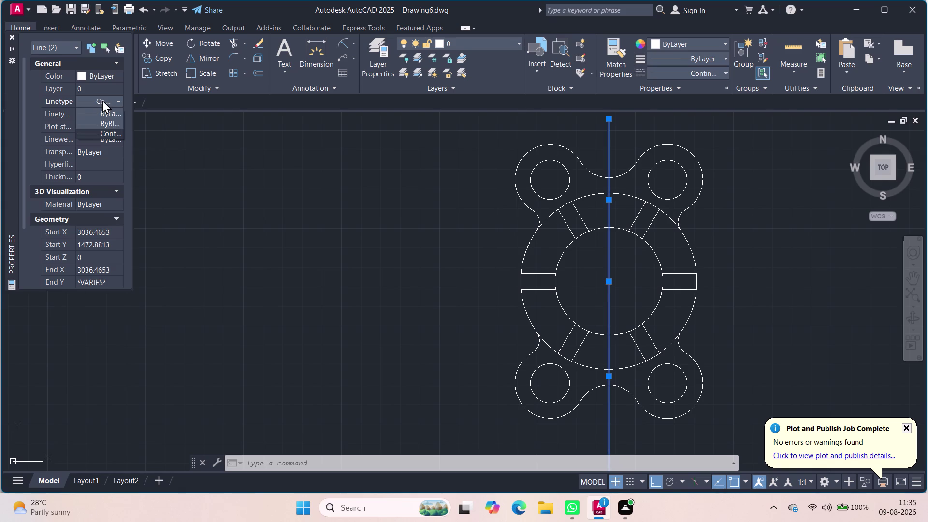
click(103, 100)
click(14, 36)
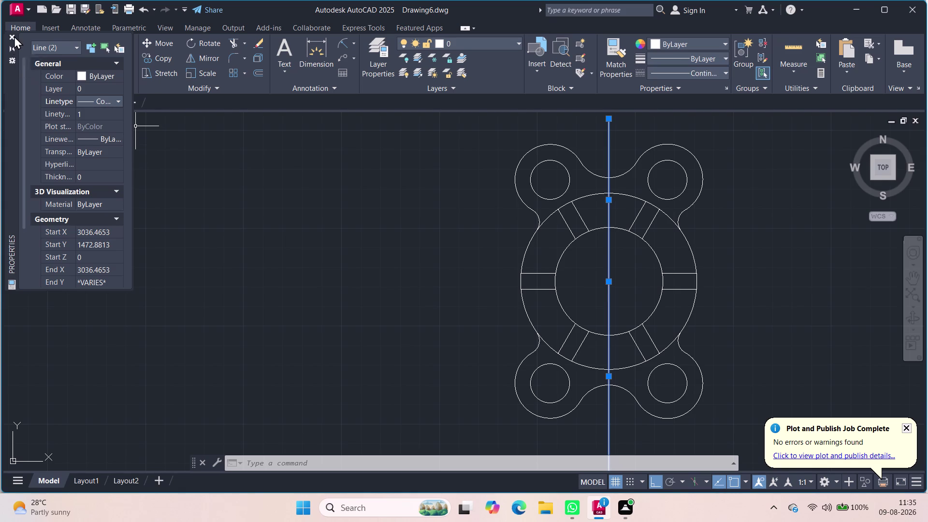
Load the ACAD_ISO02W100 linetype through the LT Linetype Manager.
text(l)
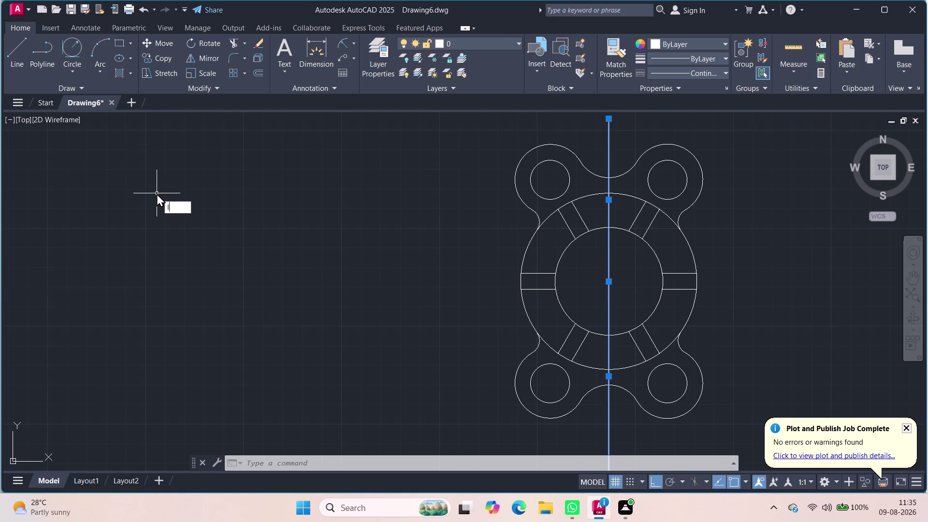
text(t)
click(188, 219)
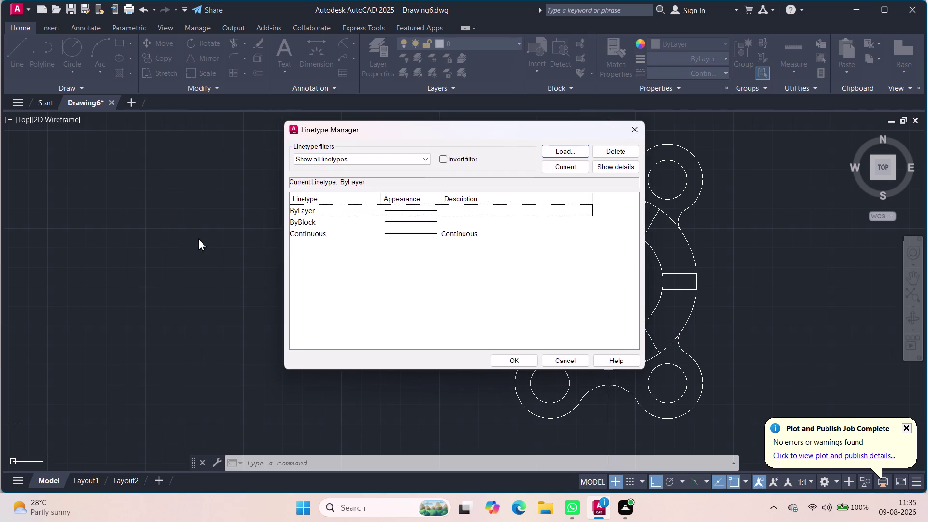
click(566, 151)
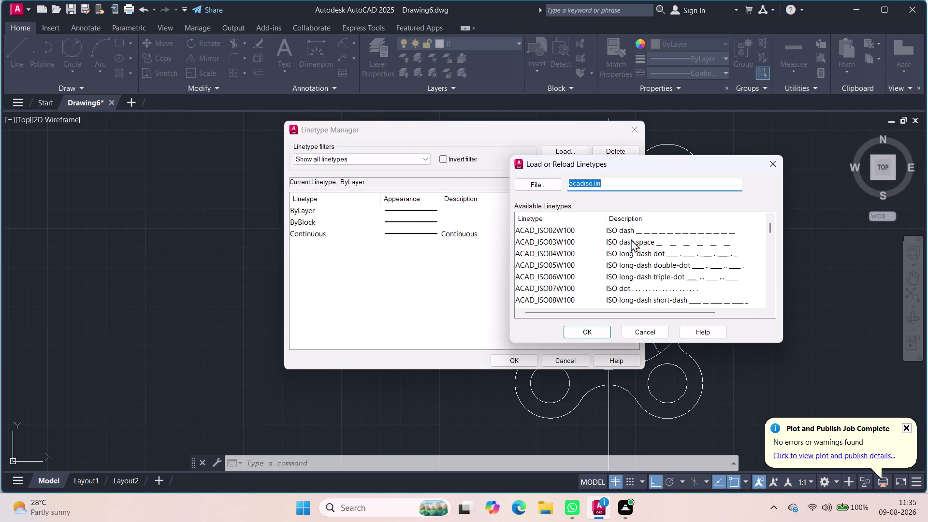
click(641, 231)
click(604, 333)
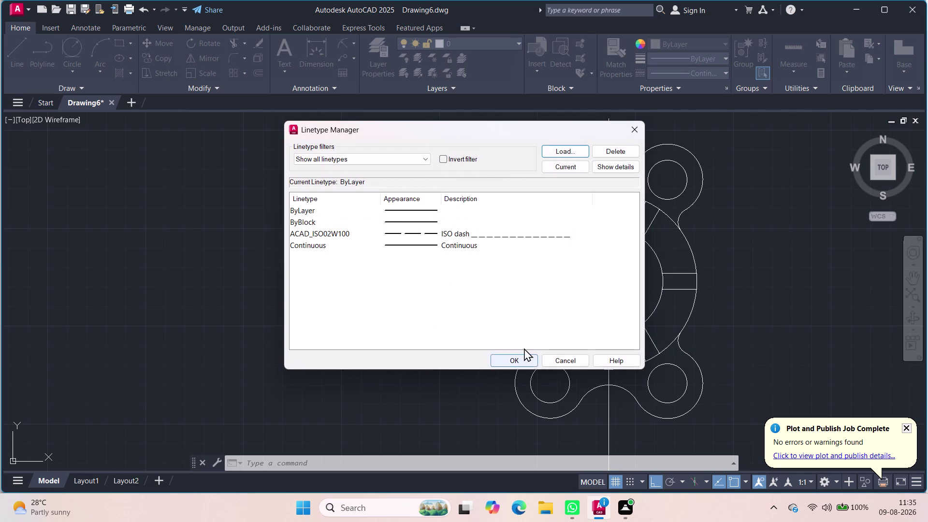
click(524, 348)
click(519, 354)
click(519, 364)
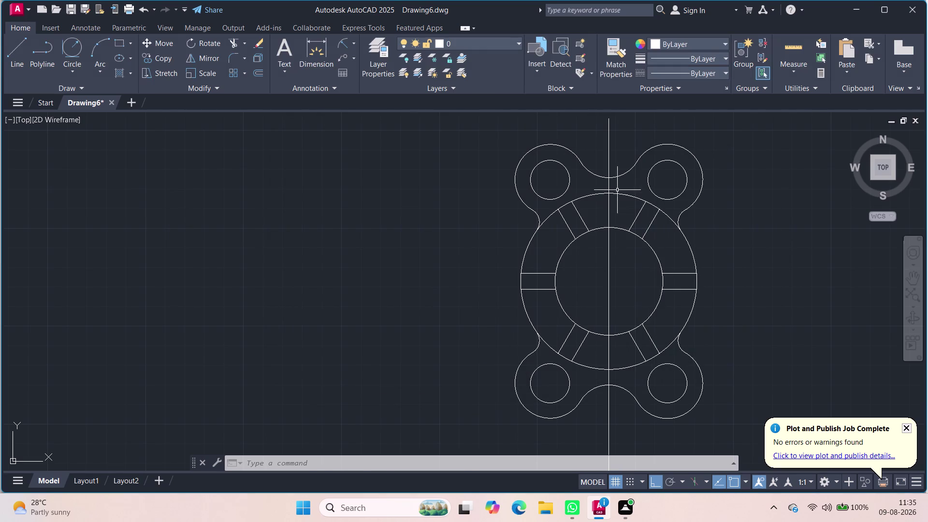
Switch the vertical centre line's linetype to the ISO dash linetype via Properties.
click(612, 166)
click(603, 167)
click(615, 315)
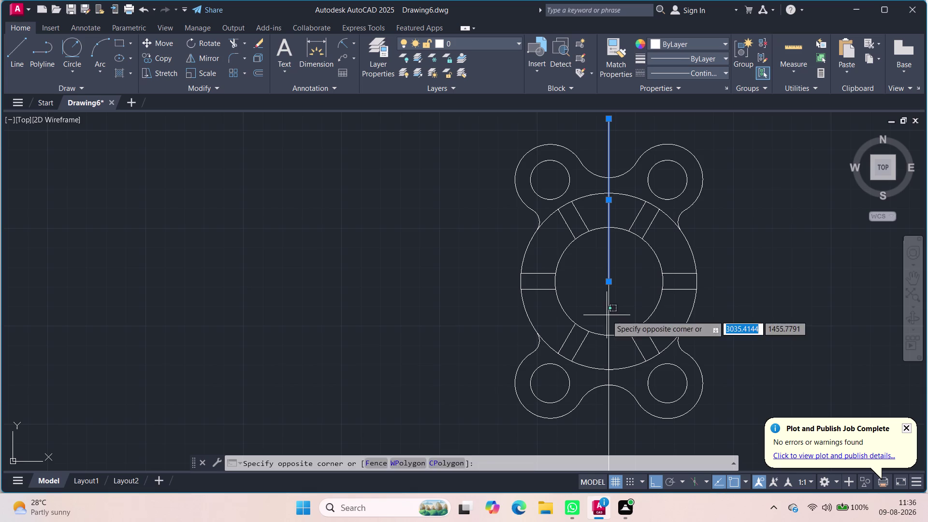
click(607, 315)
text(p)
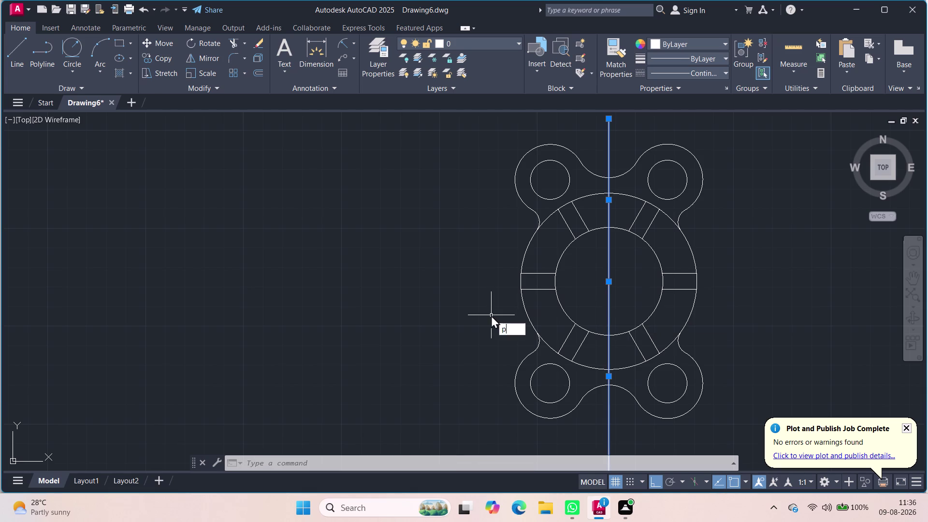
text(r)
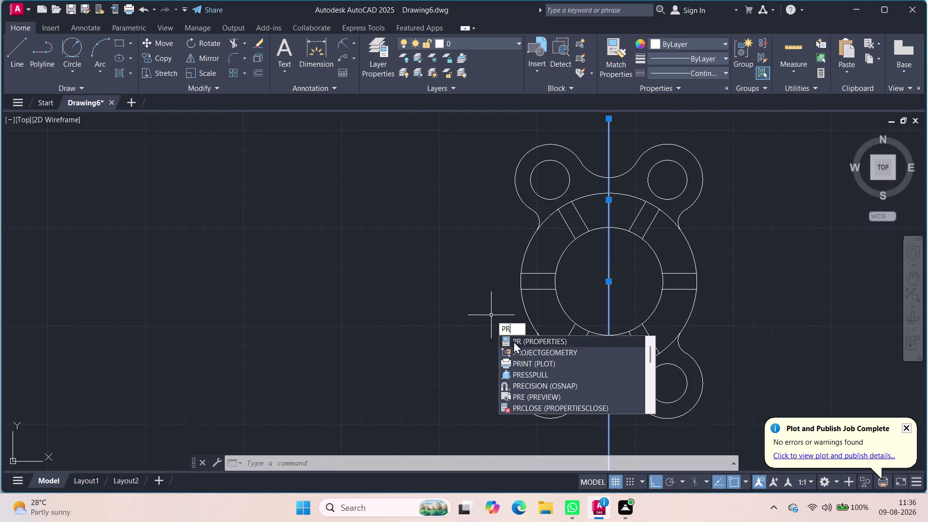
click(513, 341)
click(111, 103)
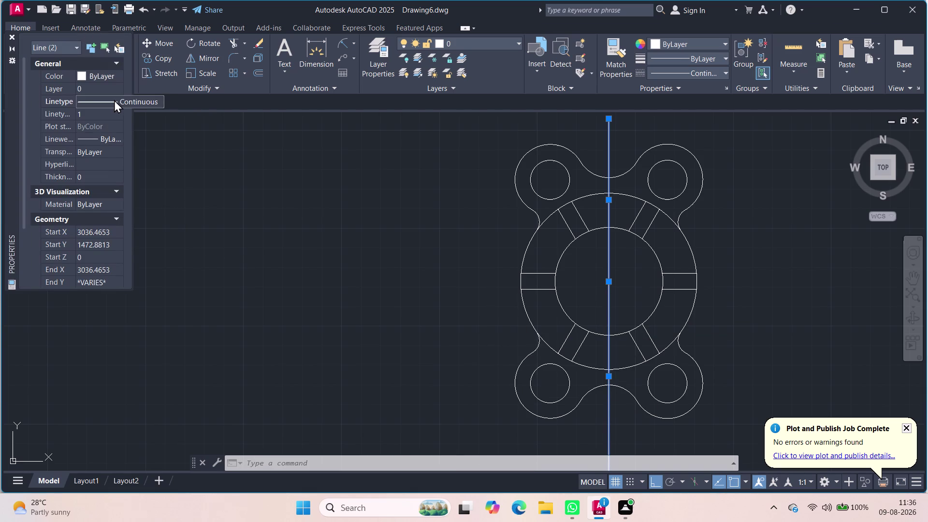
click(114, 100)
click(100, 133)
click(323, 241)
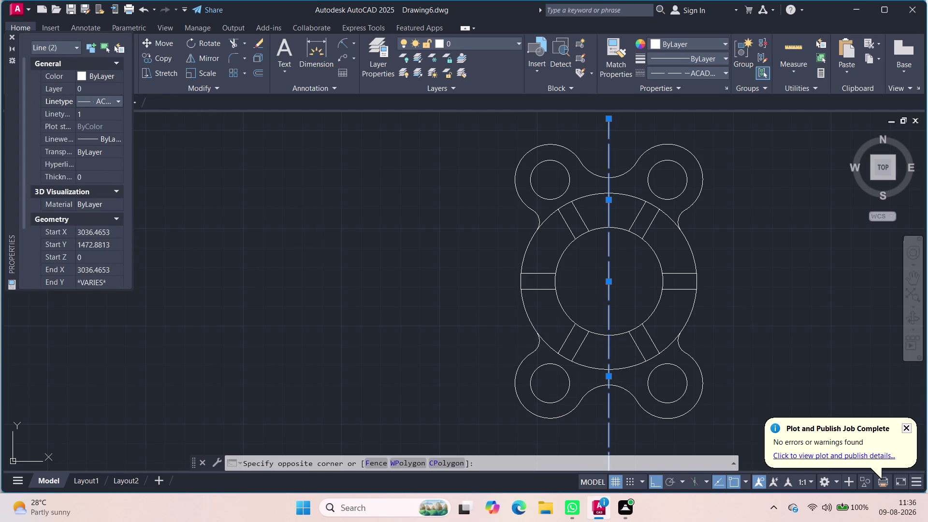
click(399, 236)
Clear the selection, close the Properties palette and zoom to review.
key(Escape)
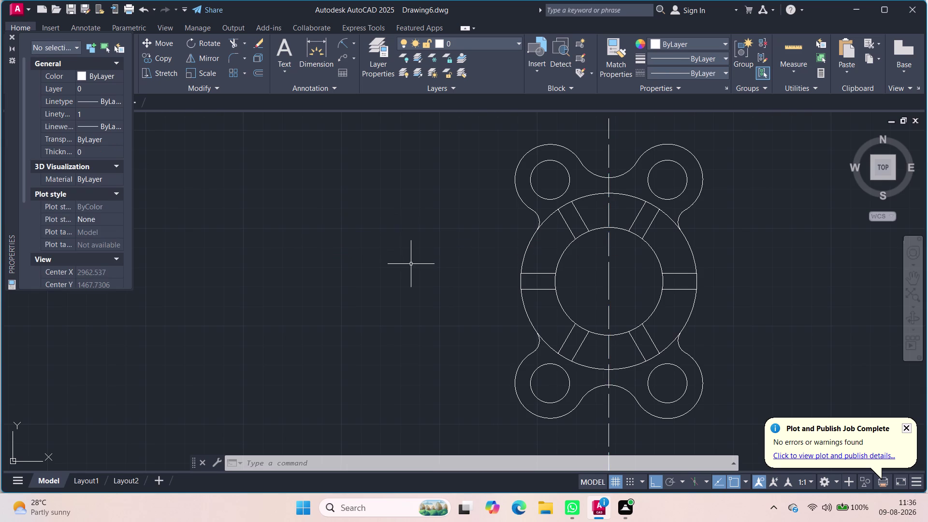
scroll(up, 3)
click(12, 34)
key(Escape)
scroll(down, 3)
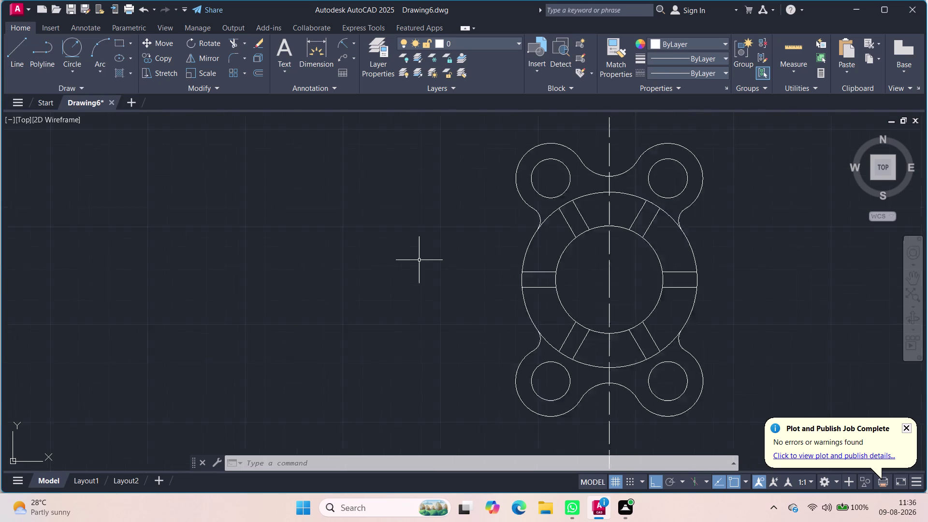
scroll(down, 3)
scroll(up, 3)
scroll(down, 3)
scroll(up, 3)
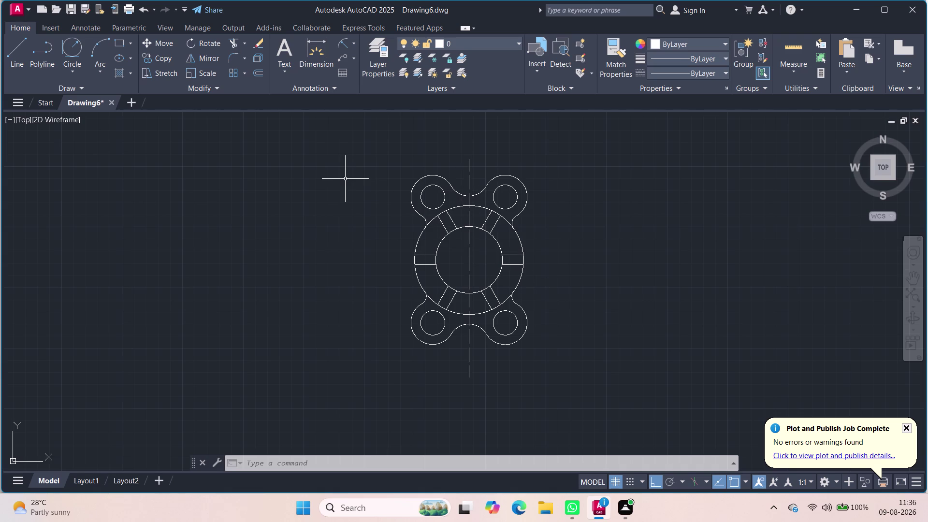
Draw a diagonal from the upper-left hole centre past the lower-right hole using polar tracking.
key(l)
key(Return)
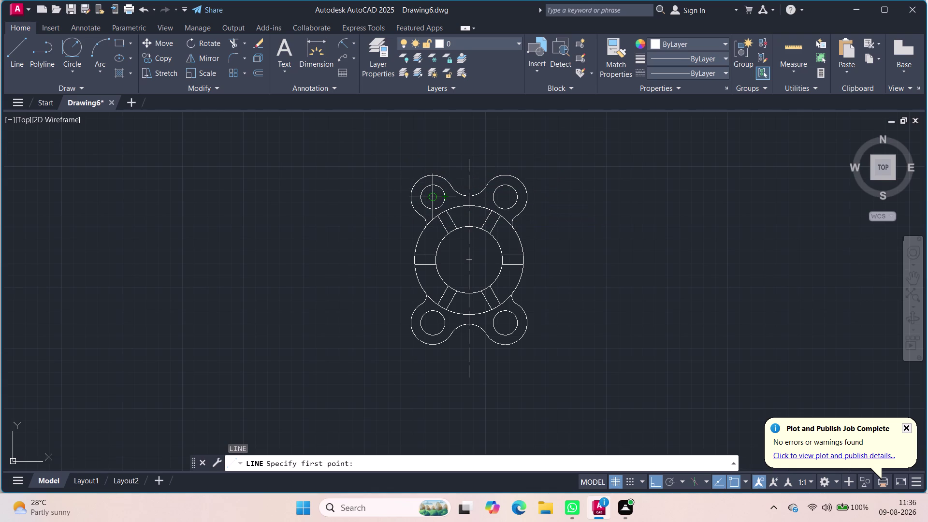
click(434, 198)
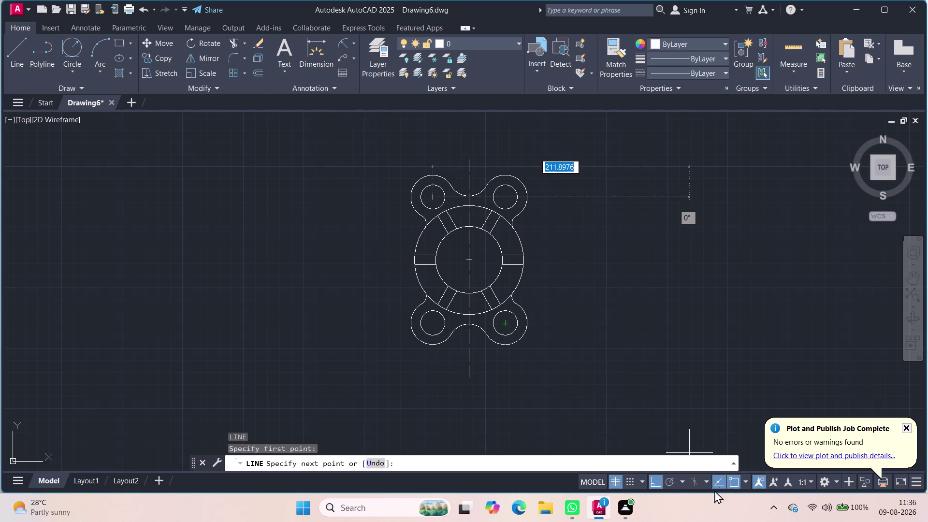
click(662, 479)
click(668, 481)
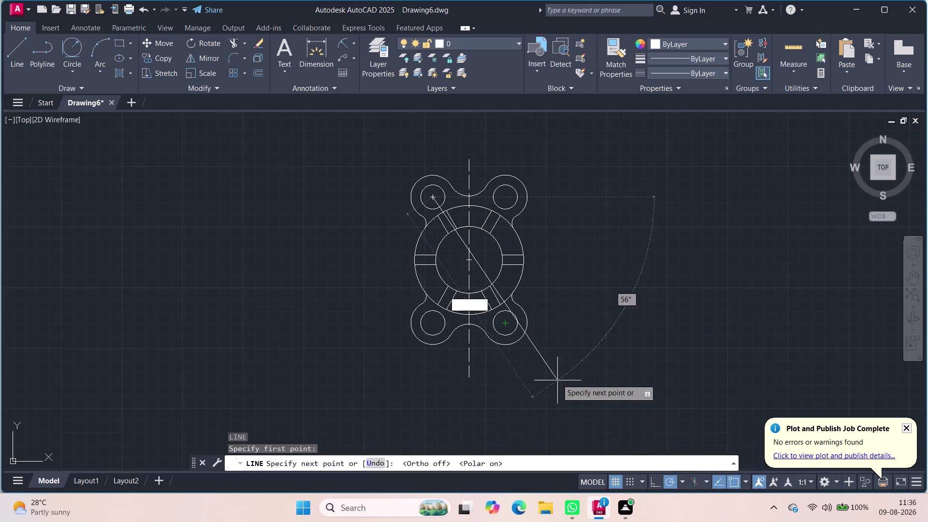
click(531, 359)
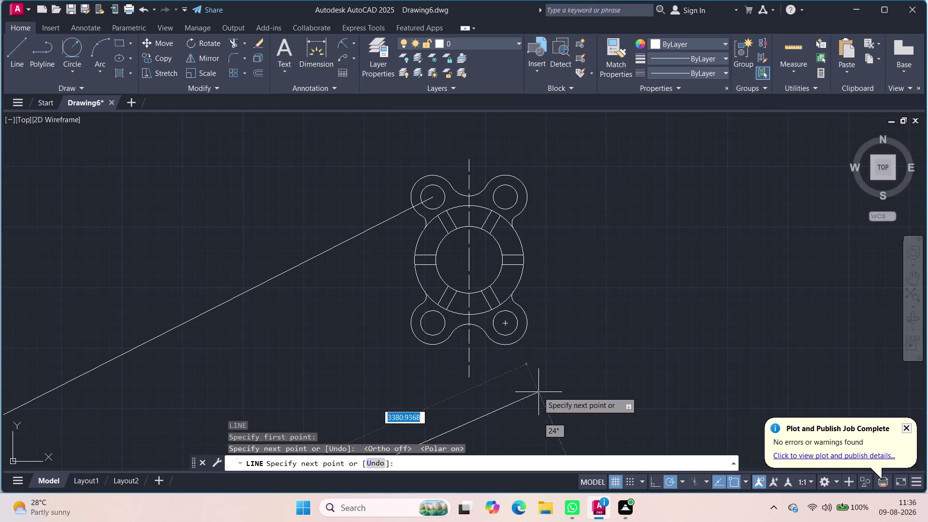
key(ctrl+z)
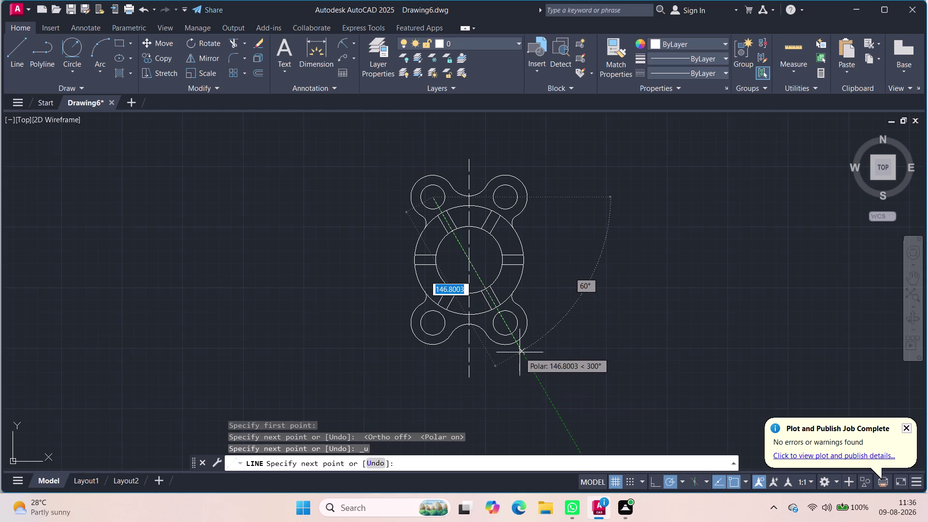
click(522, 356)
key(space)
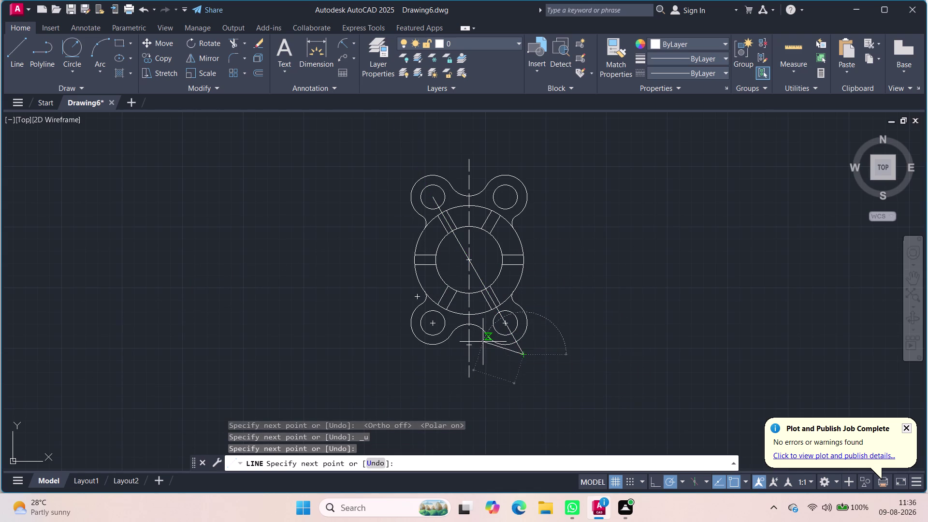
Draw the second diagonal from the upper-right hole centre through the flange centre.
key(space)
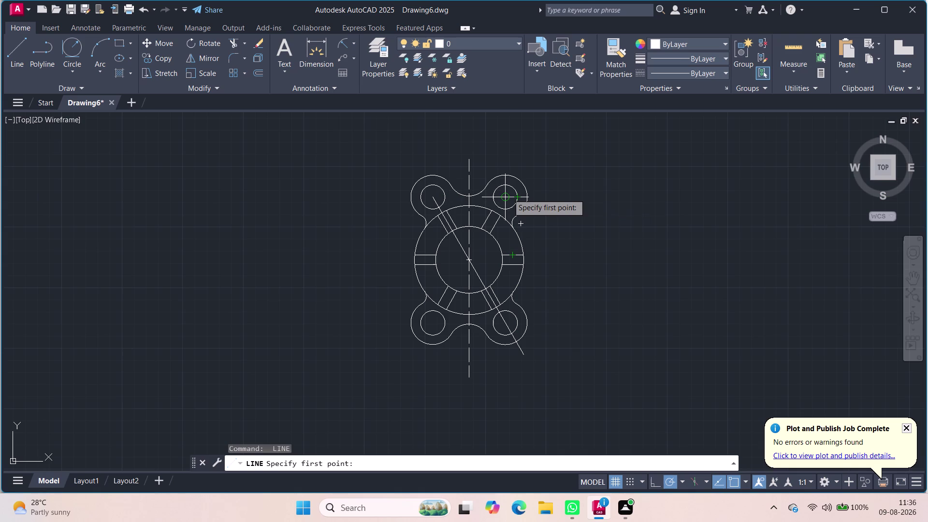
click(501, 197)
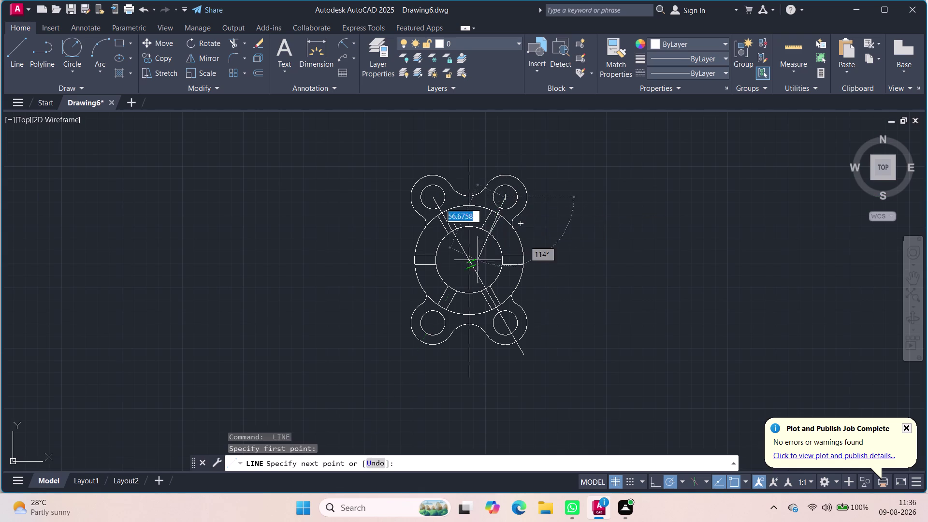
click(411, 354)
key(Escape)
key(Escape)
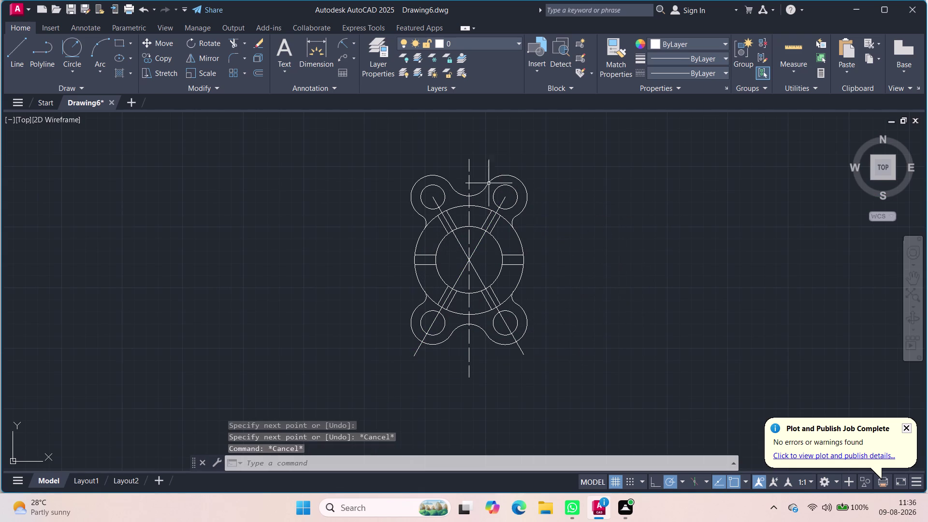
Select the first diagonal, type EX, then clear the selection.
click(439, 210)
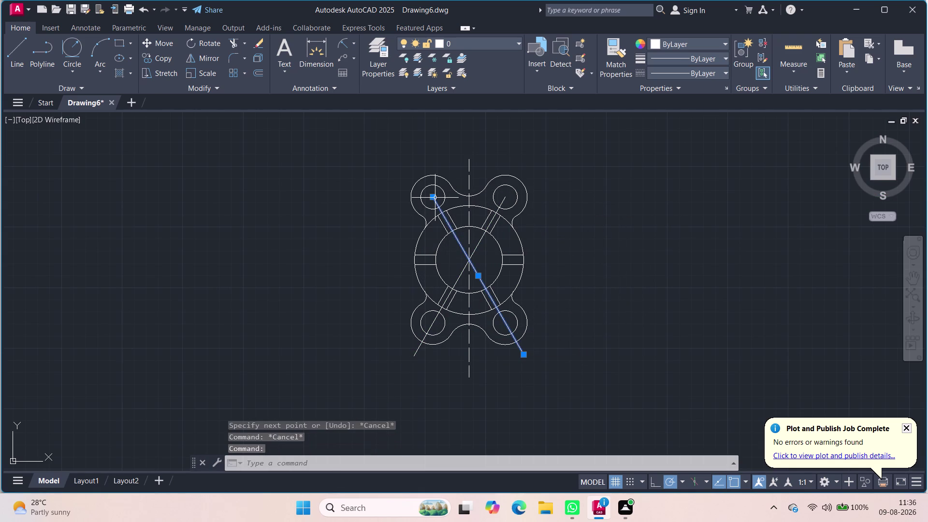
key(e)
key(x)
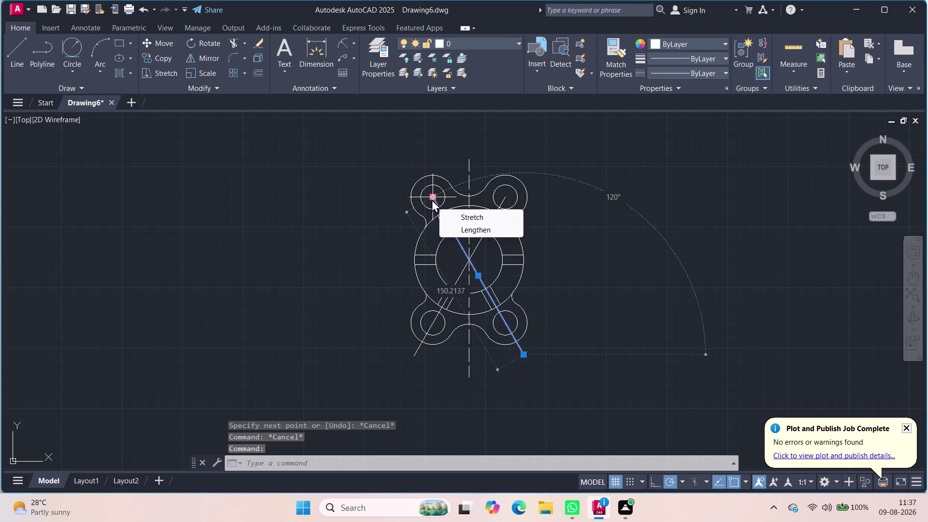
click(906, 428)
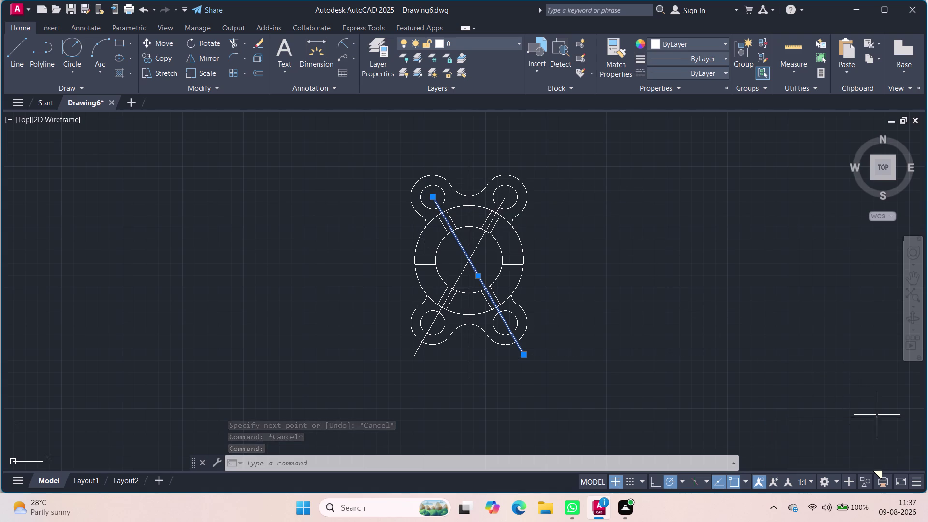
key(Escape)
Try extending the upper-left end of a diagonal, then cancel.
text(e)
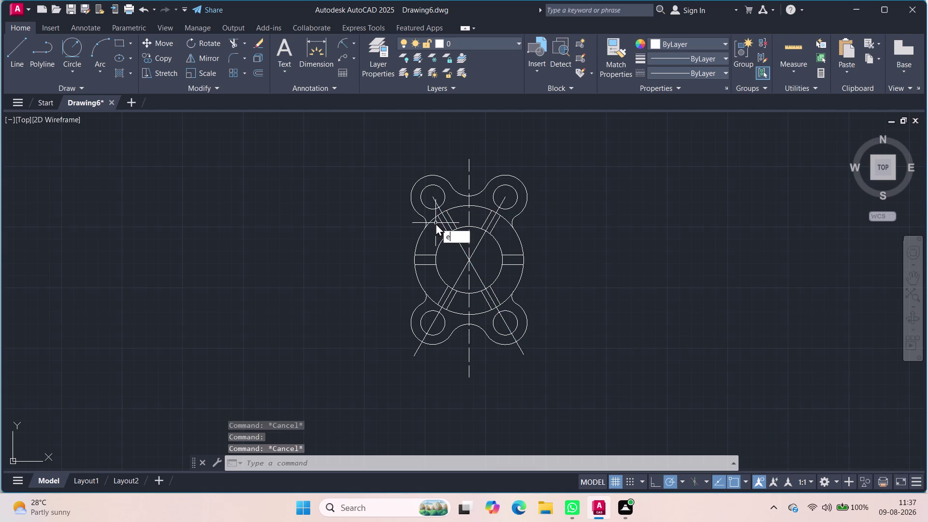
text(x)
click(470, 248)
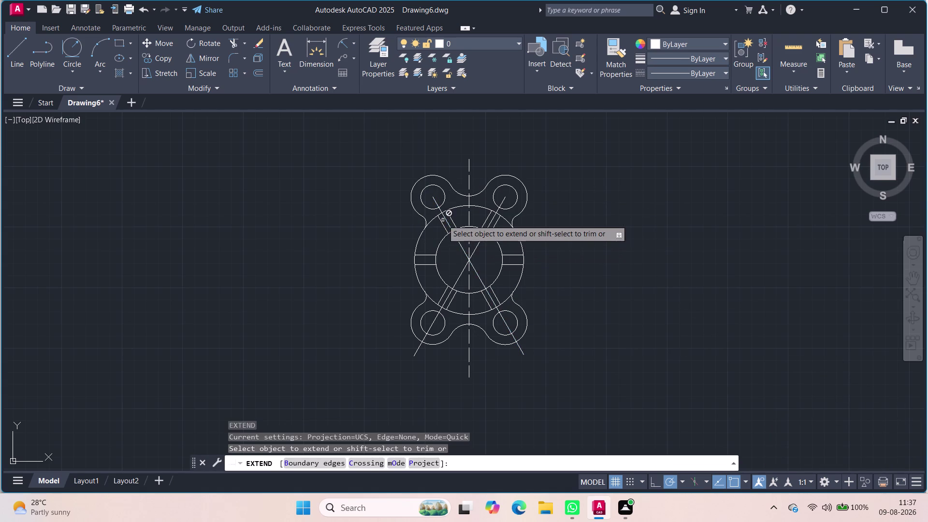
click(438, 206)
click(430, 194)
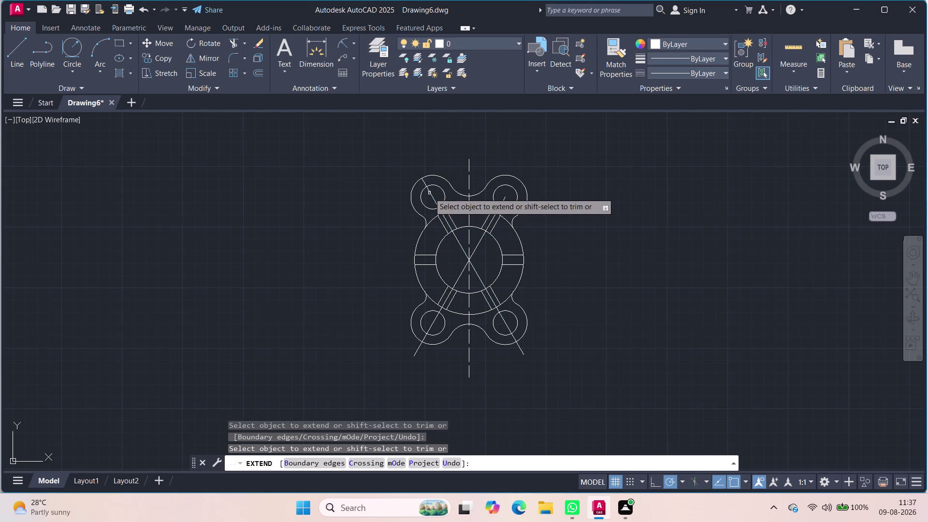
click(425, 184)
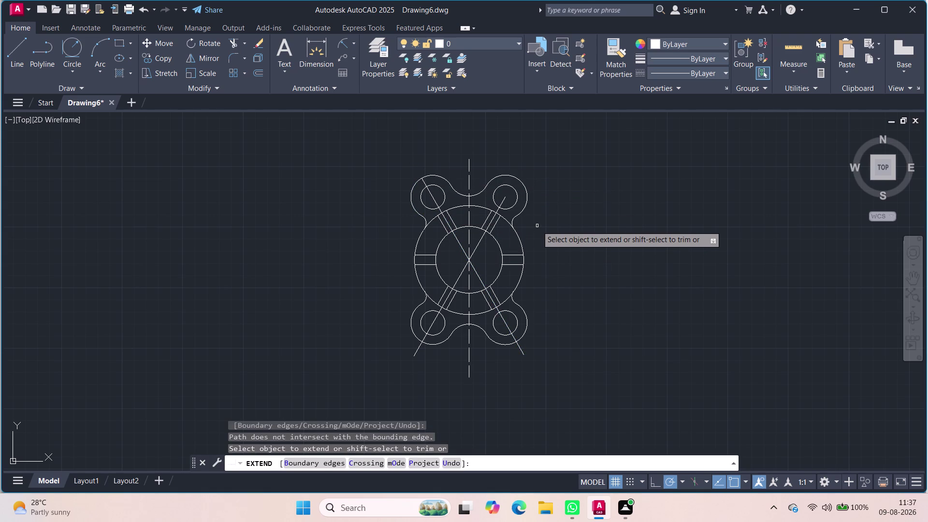
key(Escape)
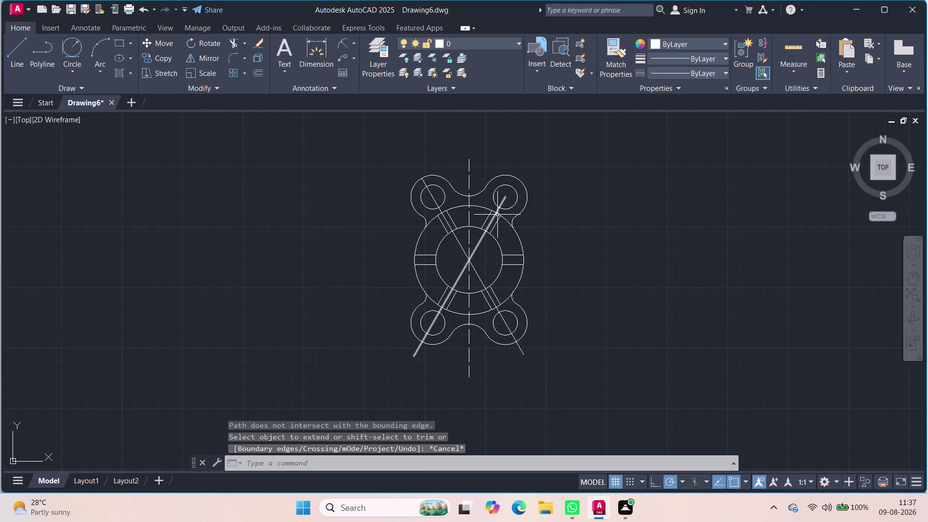
Extend the diagonal to the upper-right lobe's outer edge, check it, and end EXTEND.
key(space)
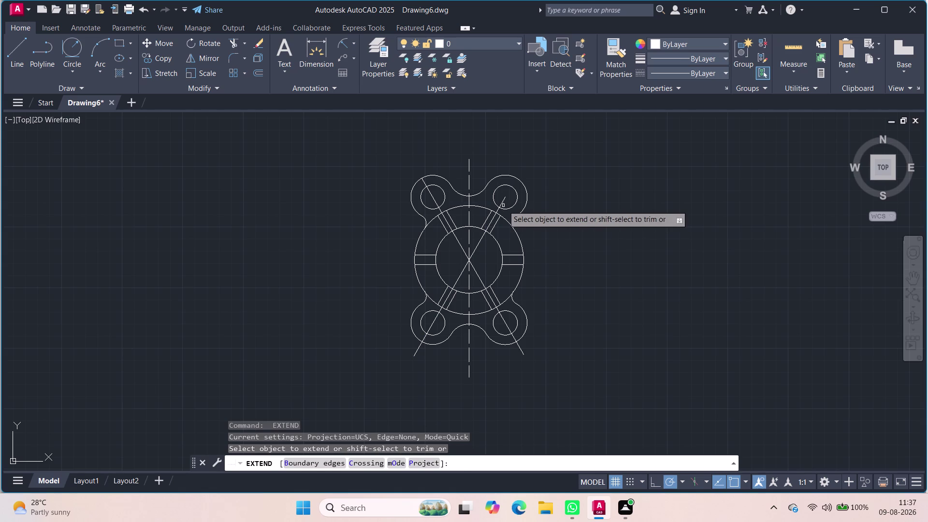
click(503, 202)
click(512, 186)
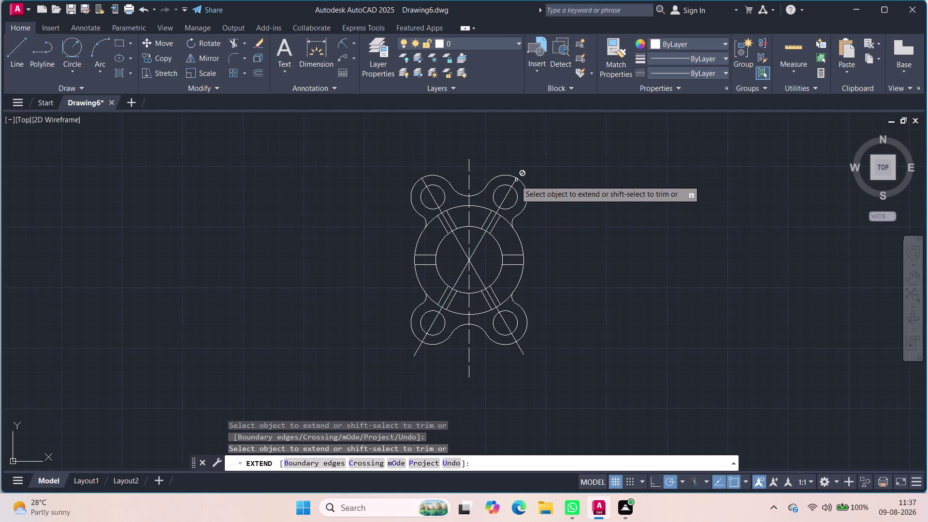
scroll(up, 3)
scroll(up, 3)
scroll(down, 3)
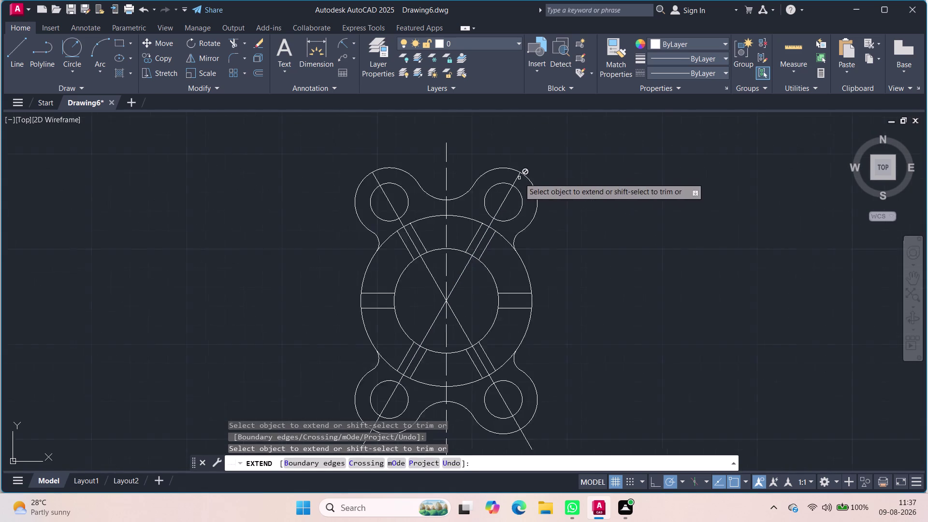
scroll(down, 3)
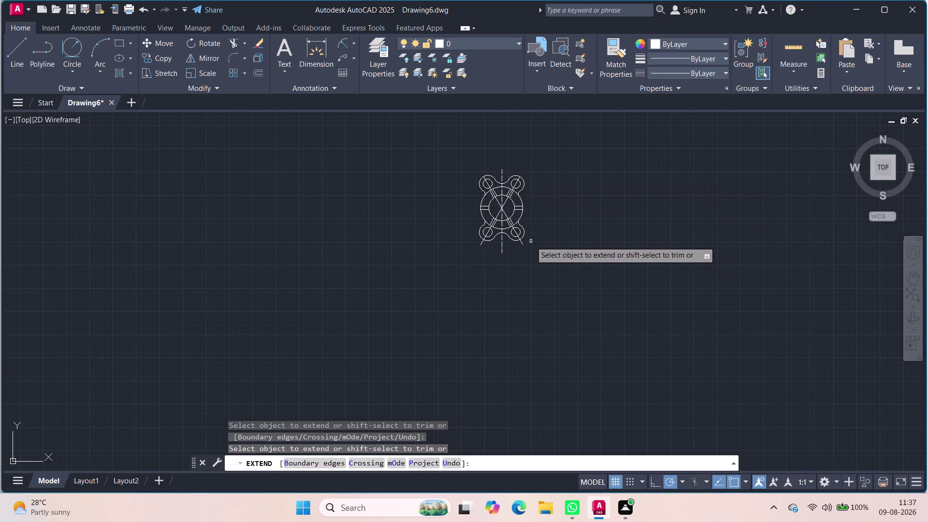
key(Escape)
key(Escape)
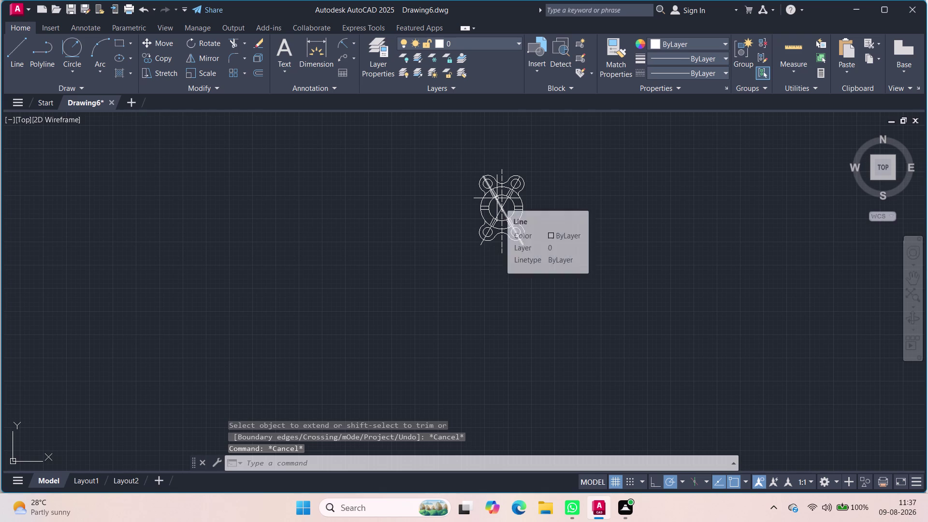
Stretch one diagonal centre line outward past its upper bolt-hole circle.
text(st)
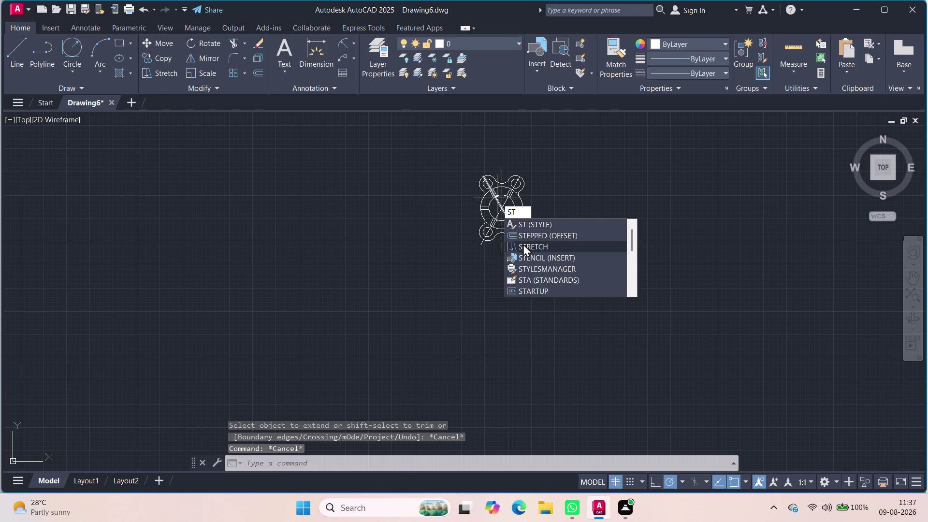
click(523, 244)
scroll(up, 3)
click(464, 164)
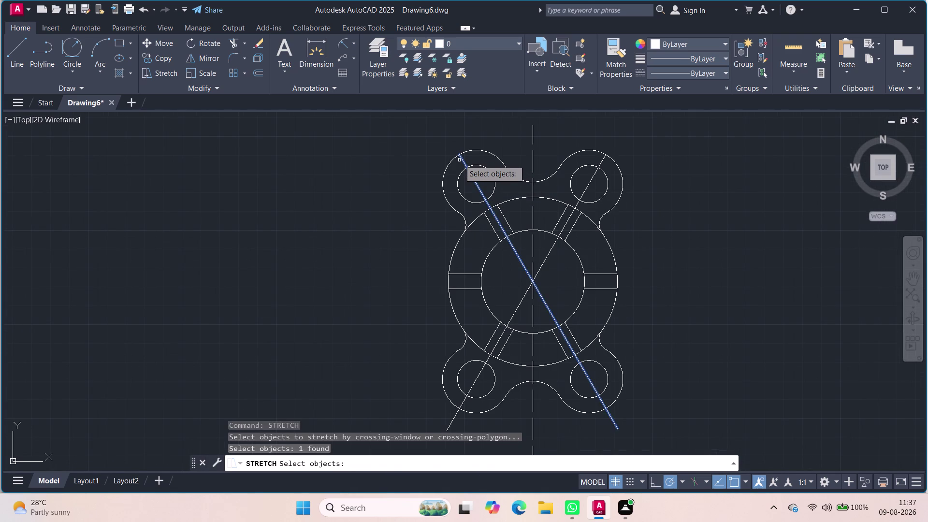
key(Return)
click(459, 153)
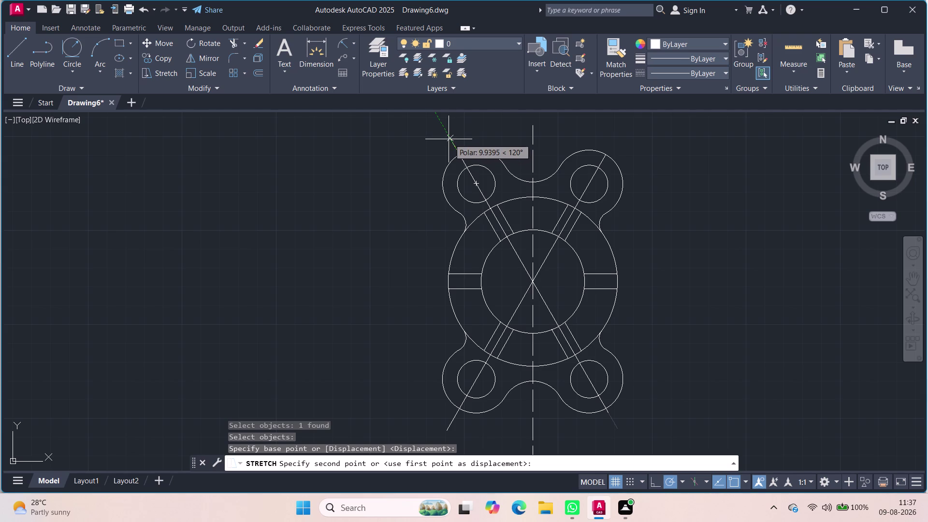
click(451, 139)
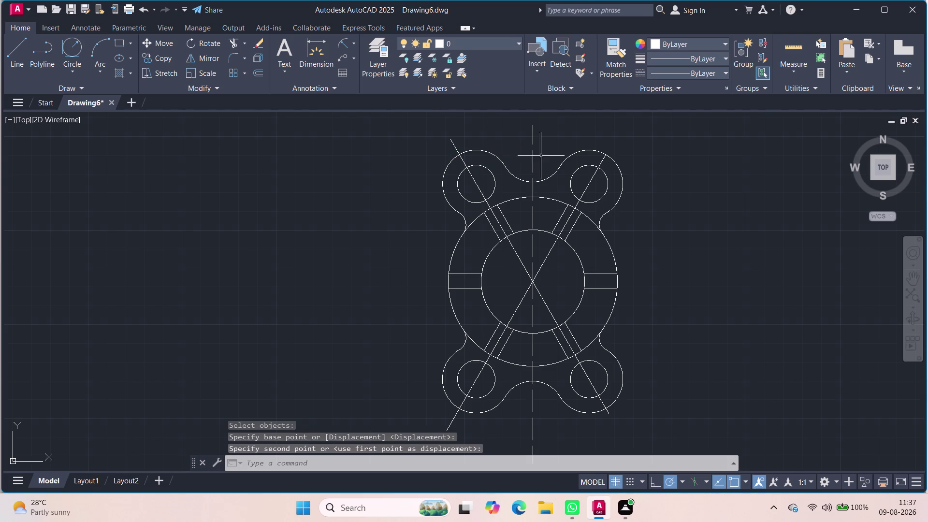
Stretch the other diagonal centre line outward past its bolt-hole circle.
click(603, 159)
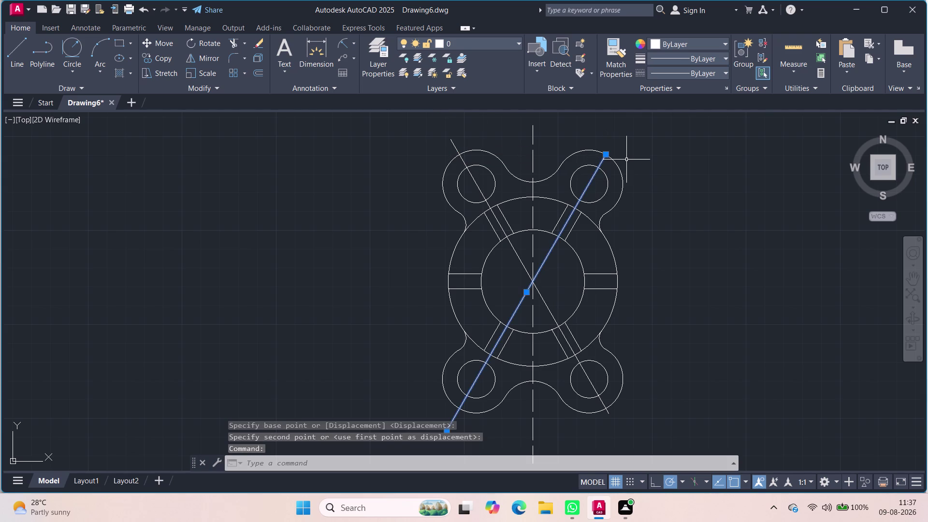
key(Escape)
key(space)
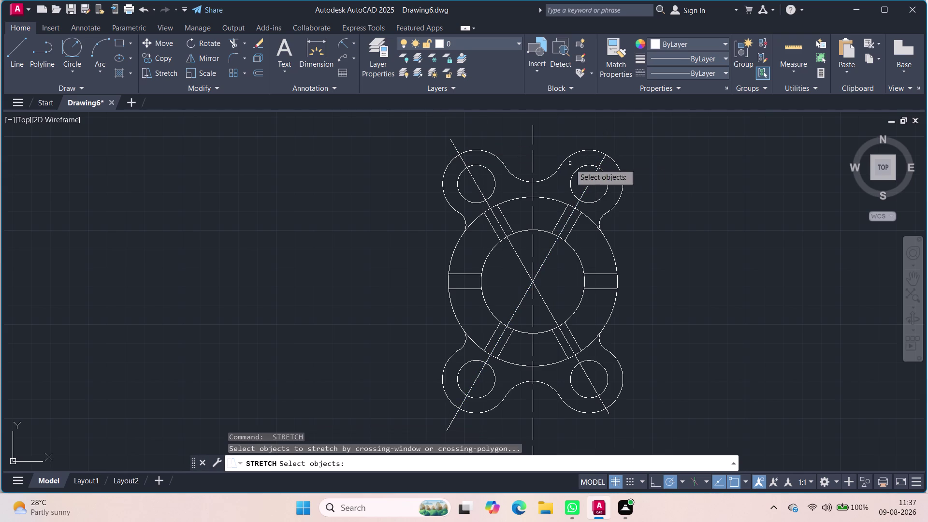
click(601, 162)
key(space)
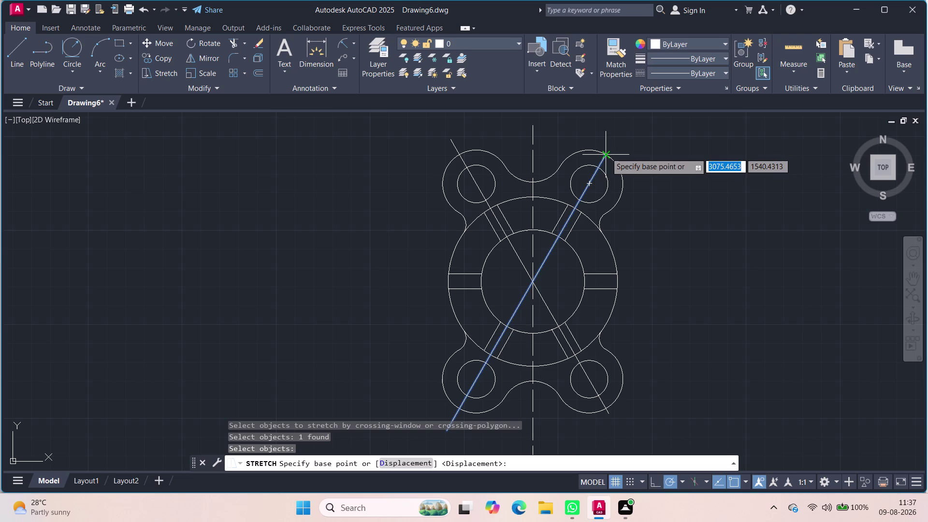
click(608, 152)
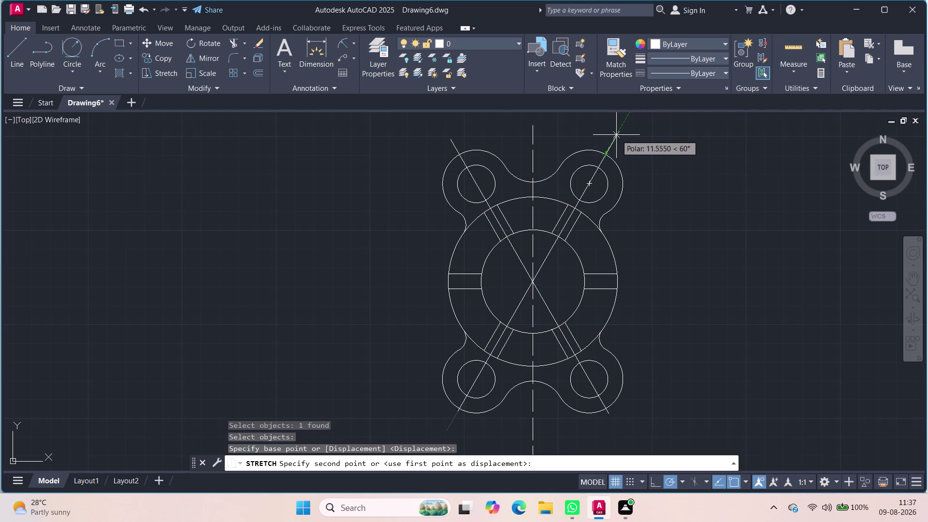
click(617, 135)
scroll(up, 3)
scroll(down, 3)
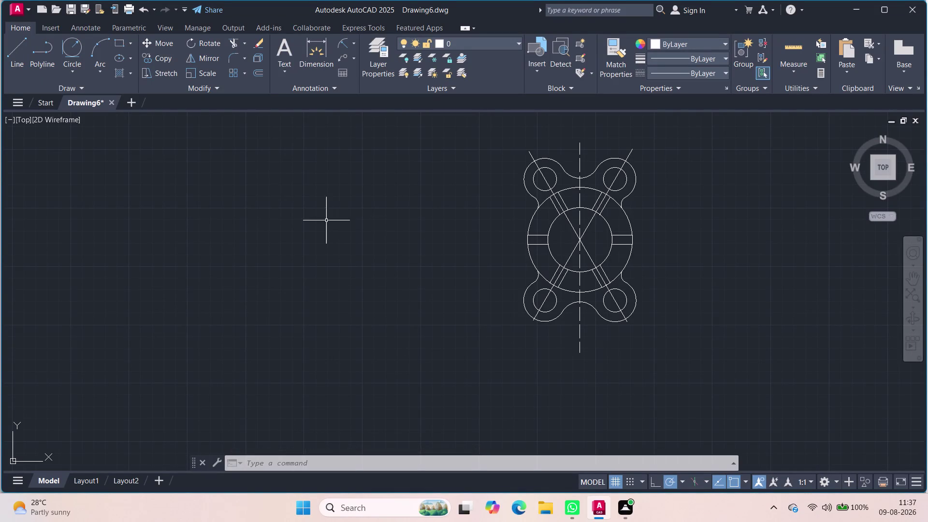
Draw a horizontal line through the flange centre, running far to the right.
key(l)
key(Return)
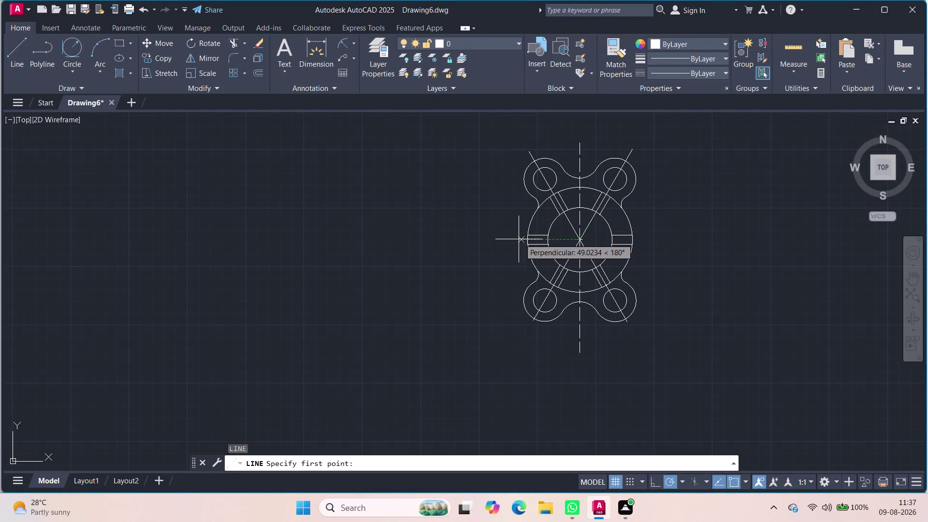
click(482, 241)
click(764, 245)
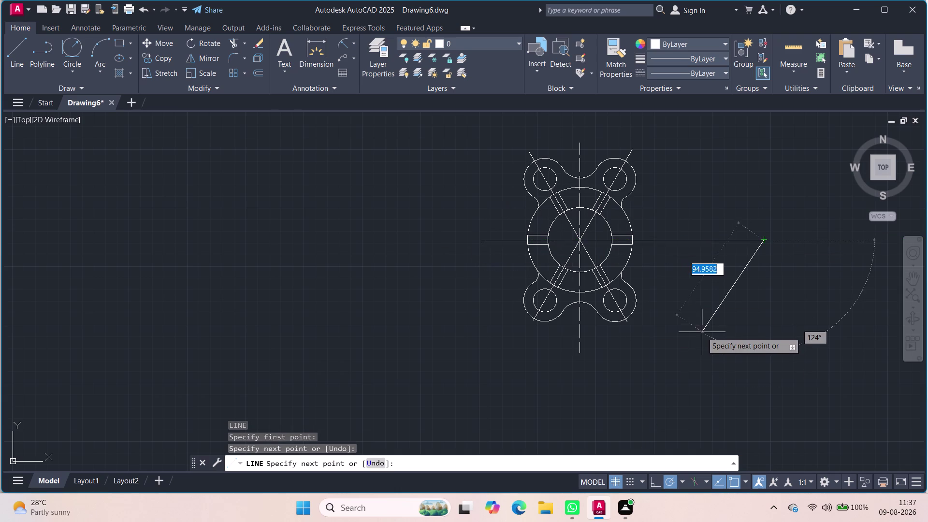
key(Escape)
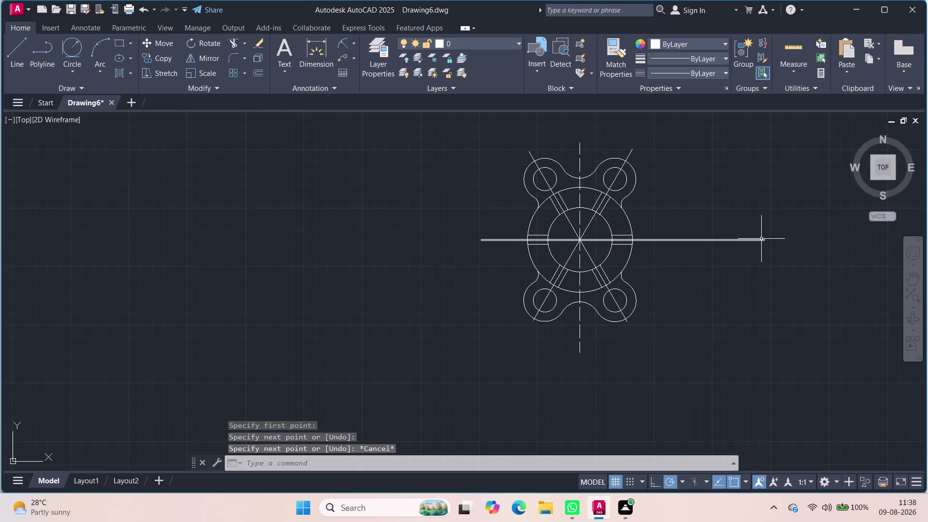
Grip-stretch the line's right endpoint back to just beyond the flange.
click(762, 239)
click(767, 240)
click(762, 241)
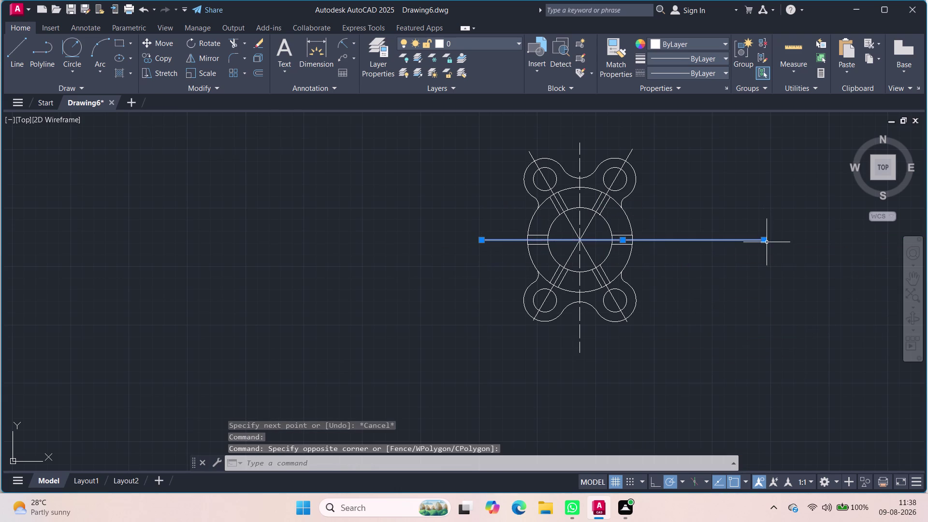
click(765, 242)
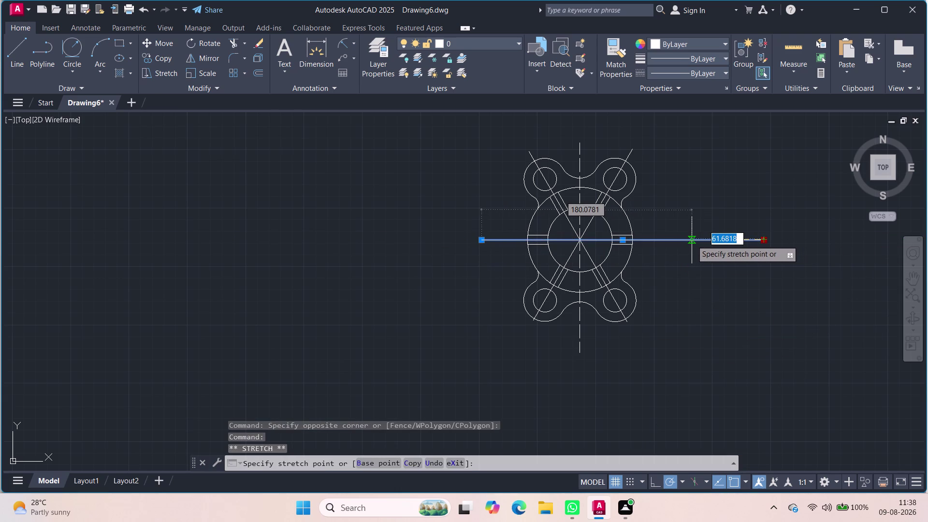
click(692, 240)
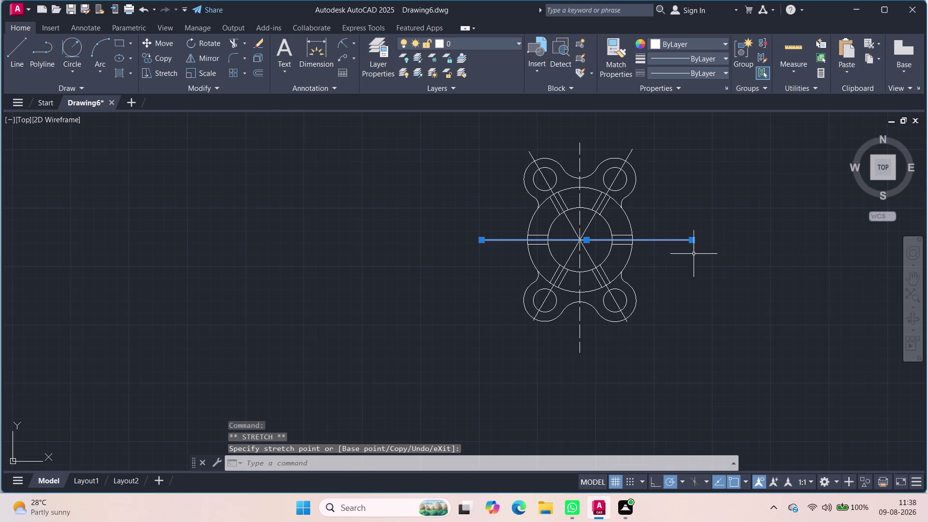
key(Escape)
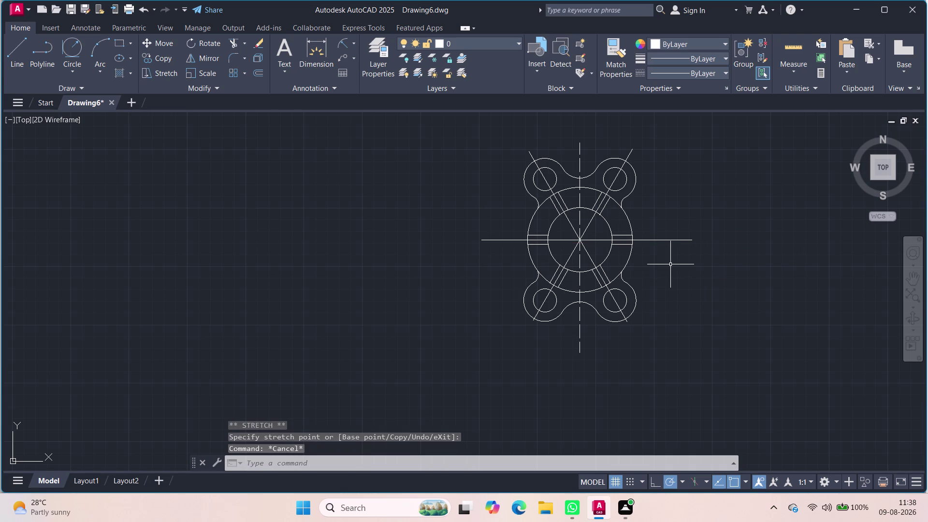
click(669, 238)
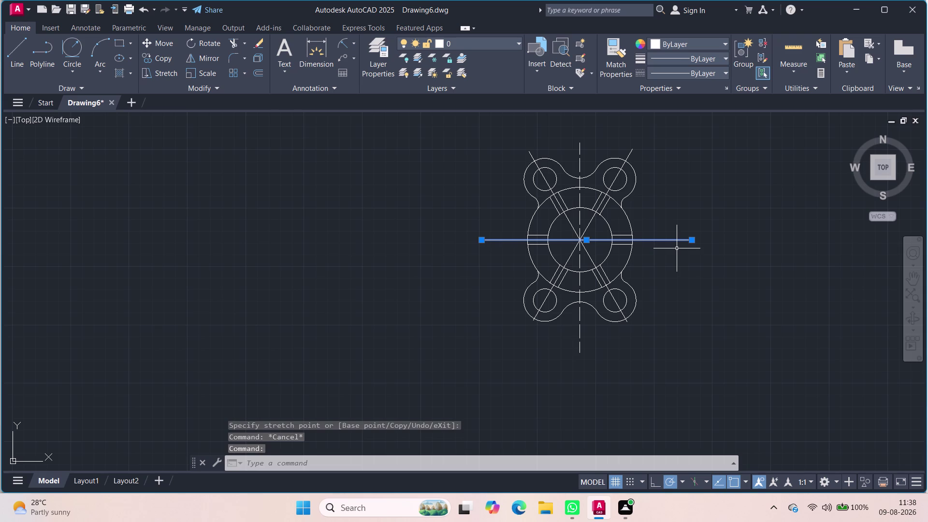
key(q)
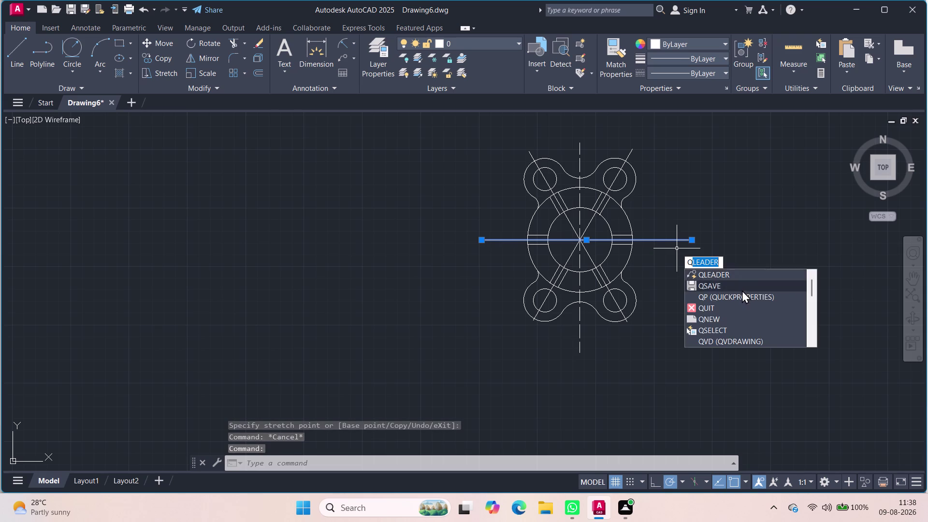
Set the horizontal centre line's linetype to ACAD_ISO dashed in Quick Properties.
click(741, 296)
click(869, 260)
click(869, 260)
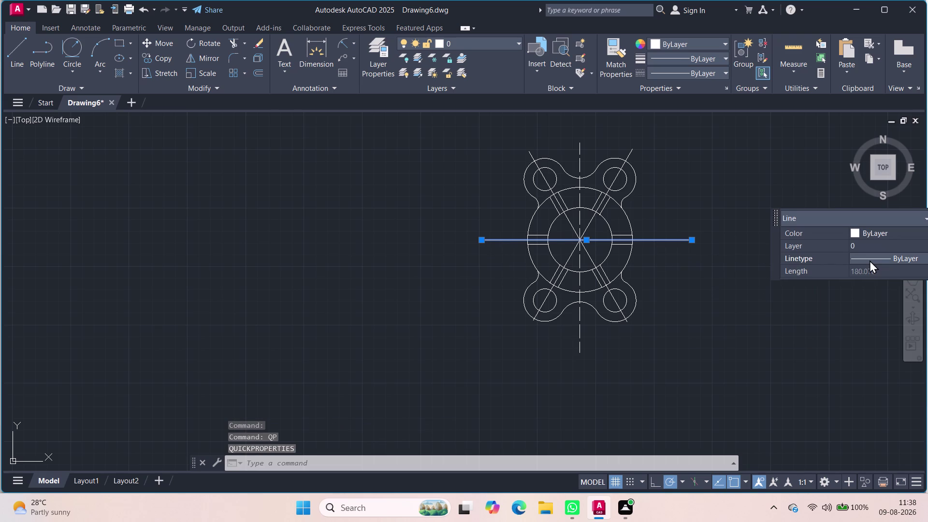
click(881, 288)
click(721, 305)
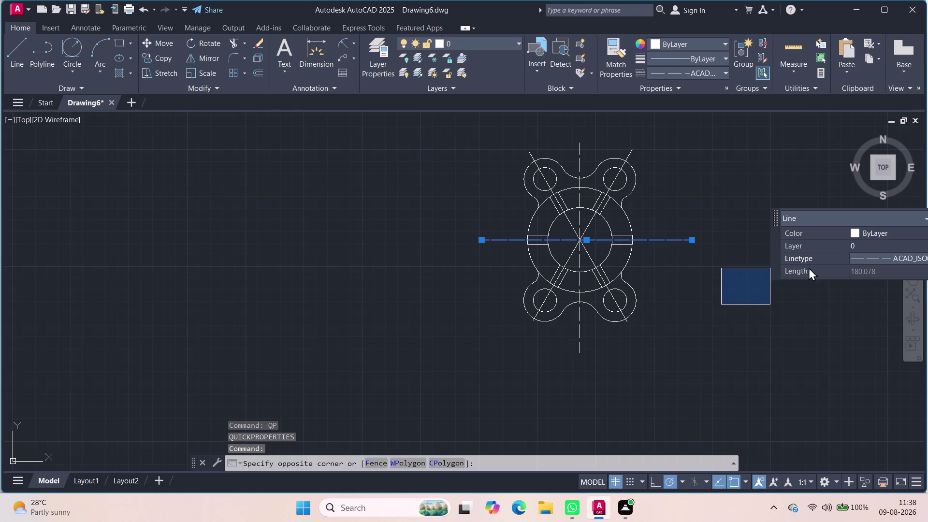
drag(864, 218, 822, 215)
click(837, 215)
drag(773, 249, 738, 249)
Dismiss the Quick Properties list and deselect the centre line.
click(821, 307)
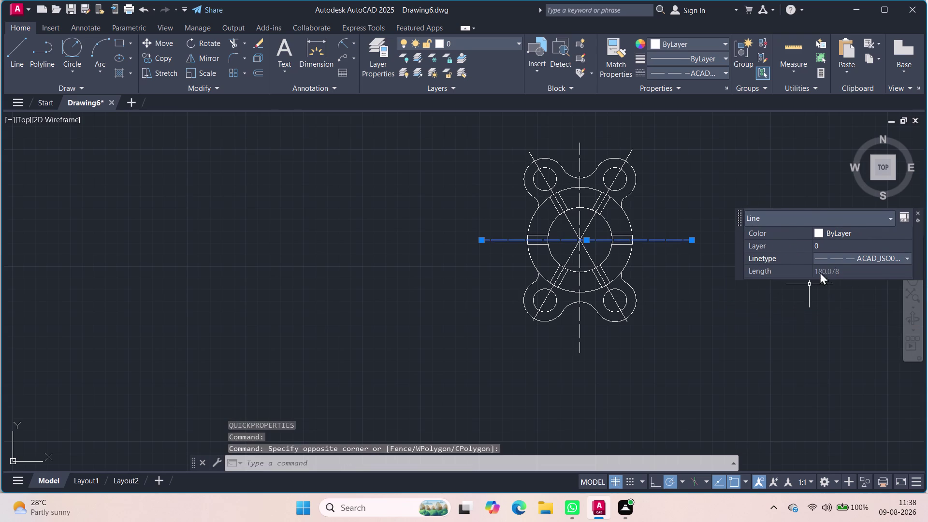
click(921, 210)
click(918, 210)
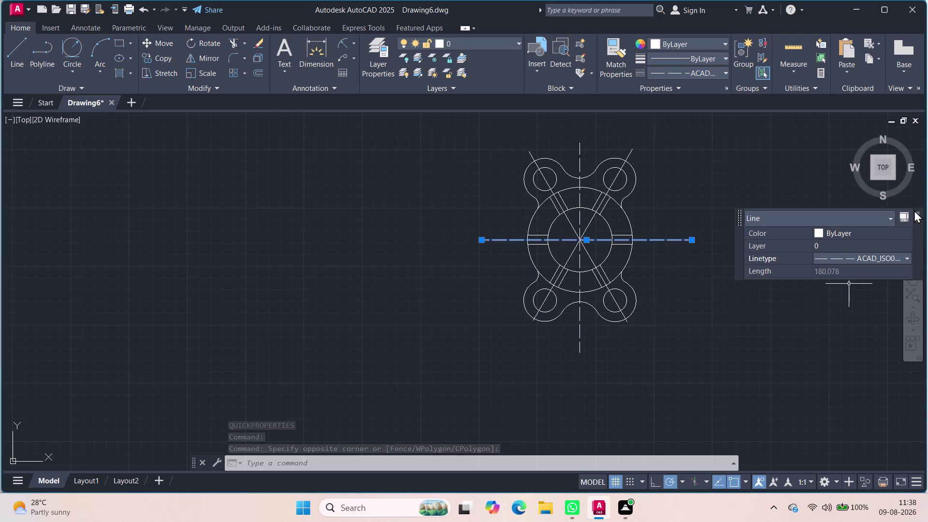
click(917, 210)
click(916, 209)
click(760, 373)
click(759, 368)
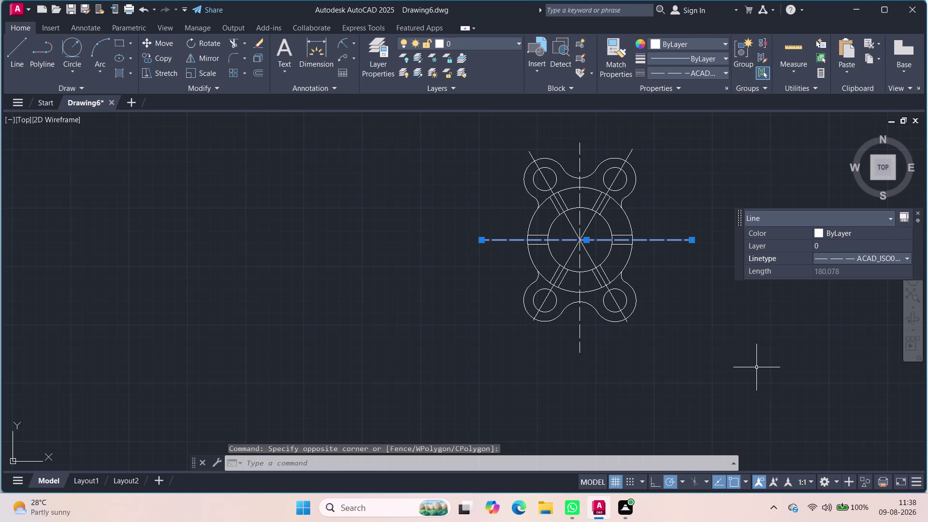
key(Escape)
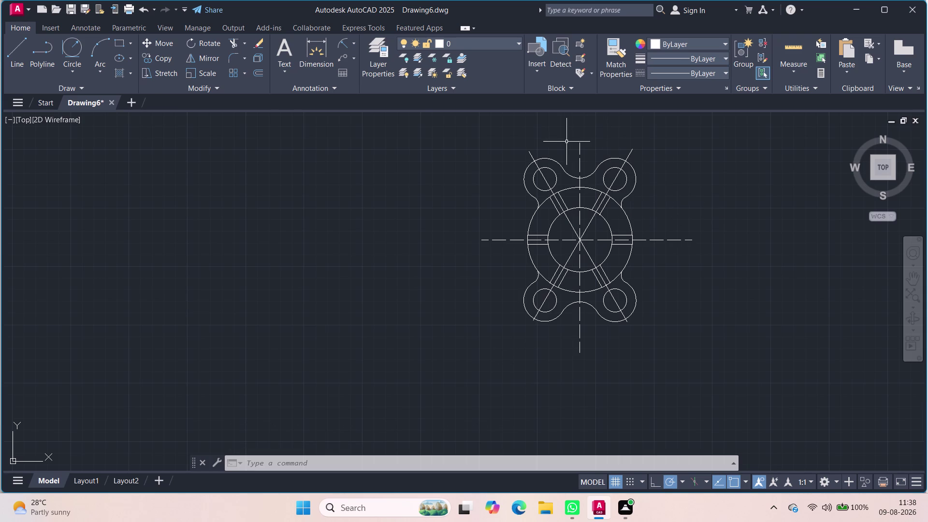
click(318, 52)
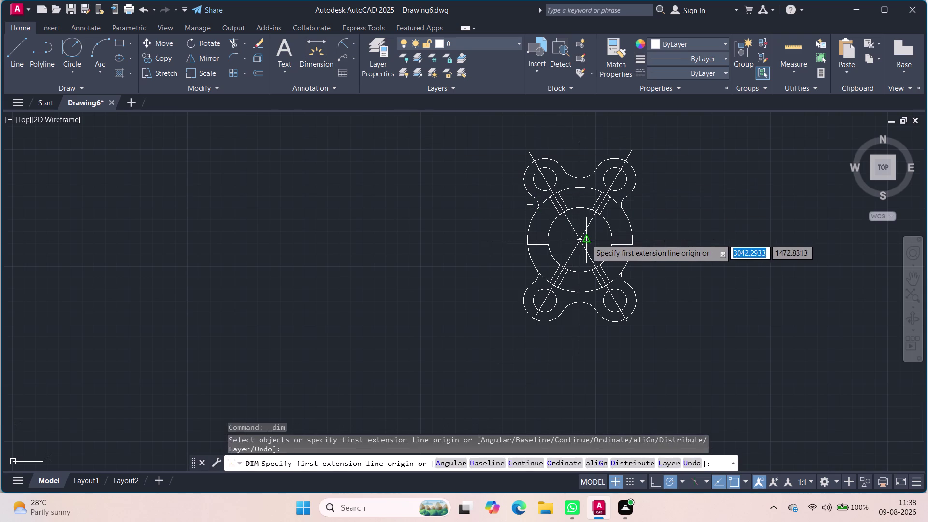
Add an R10 radius dimension to the upper-left bolt hole, then delete it.
click(341, 42)
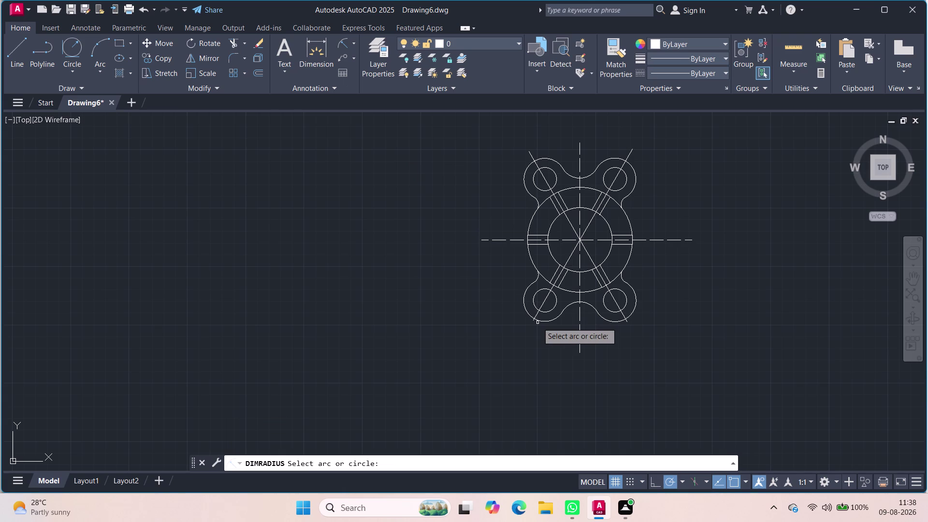
click(533, 180)
click(507, 164)
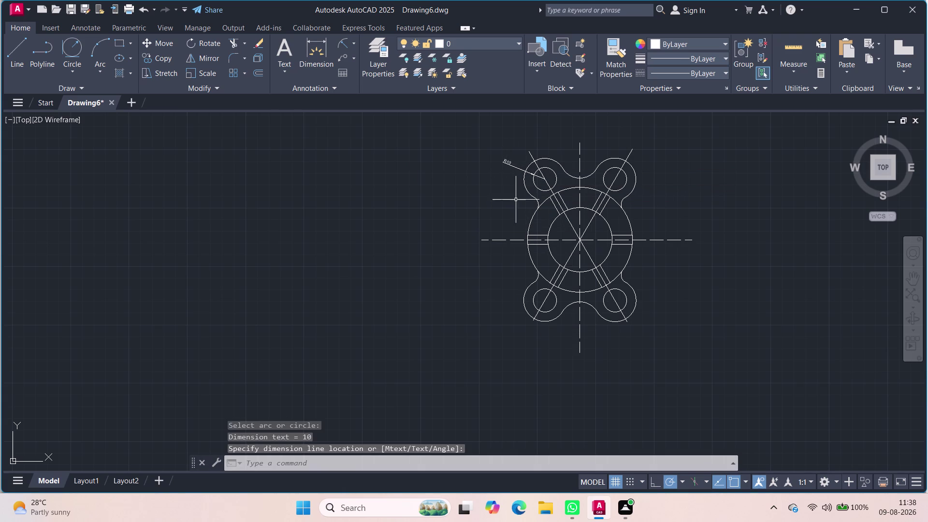
scroll(up, 3)
scroll(up, 3)
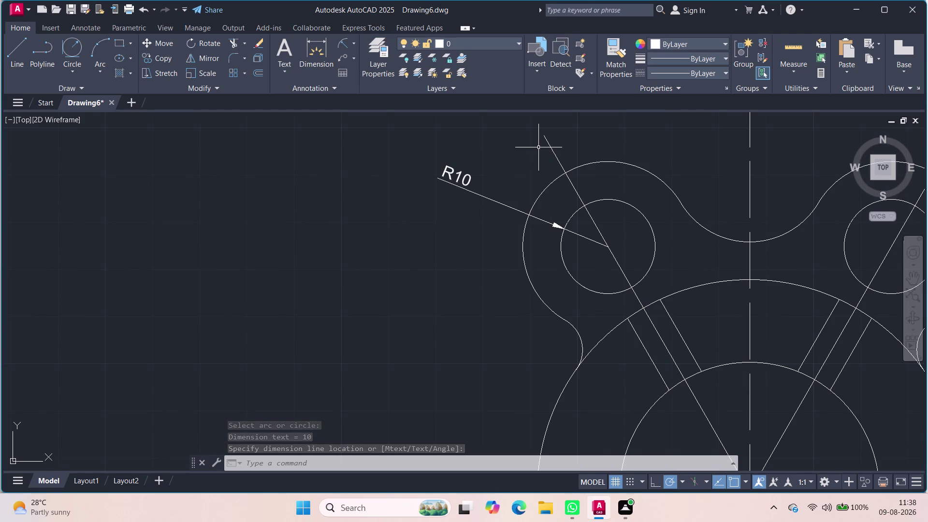
key(Escape)
key(Escape)
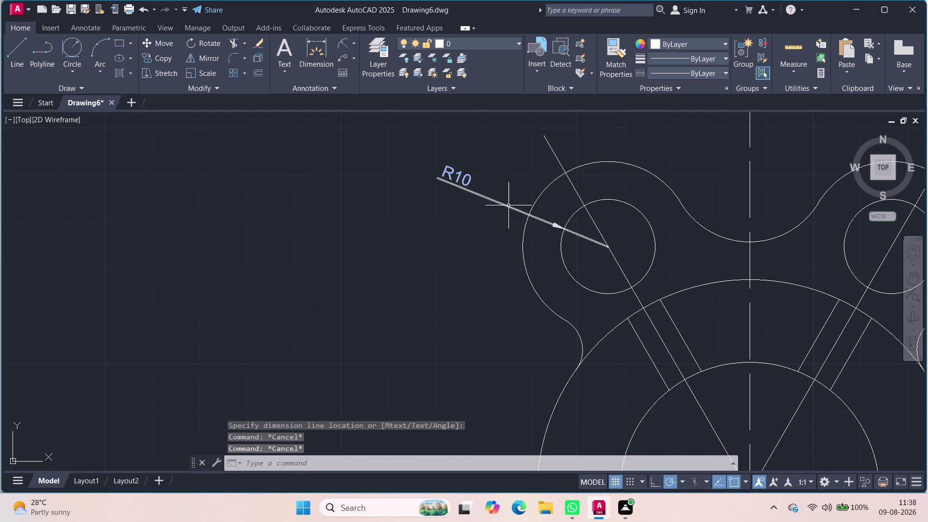
click(508, 205)
key(Delete)
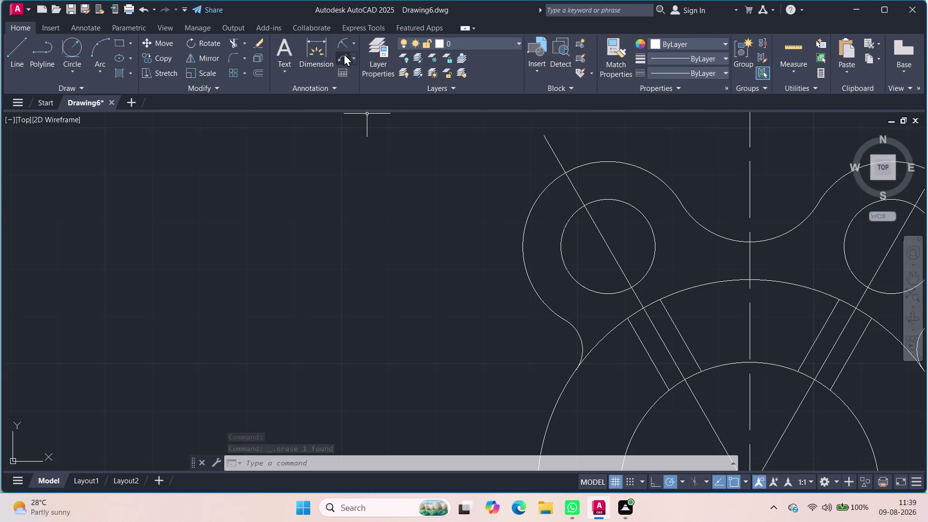
Dimension the upper-left lobe arc as R18 and open DIMSTY settings.
click(346, 45)
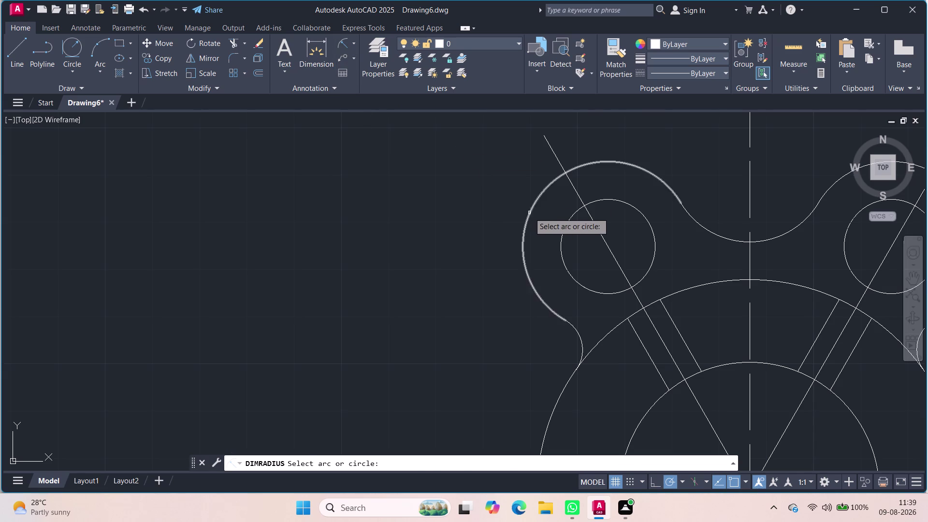
click(529, 213)
click(477, 187)
scroll(down, 3)
scroll(up, 3)
scroll(up, 3)
text(dim)
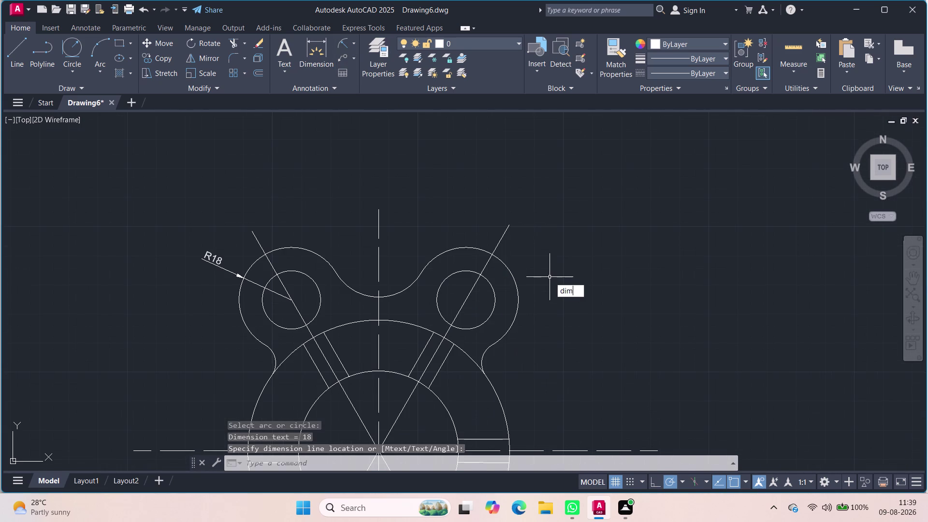
click(592, 311)
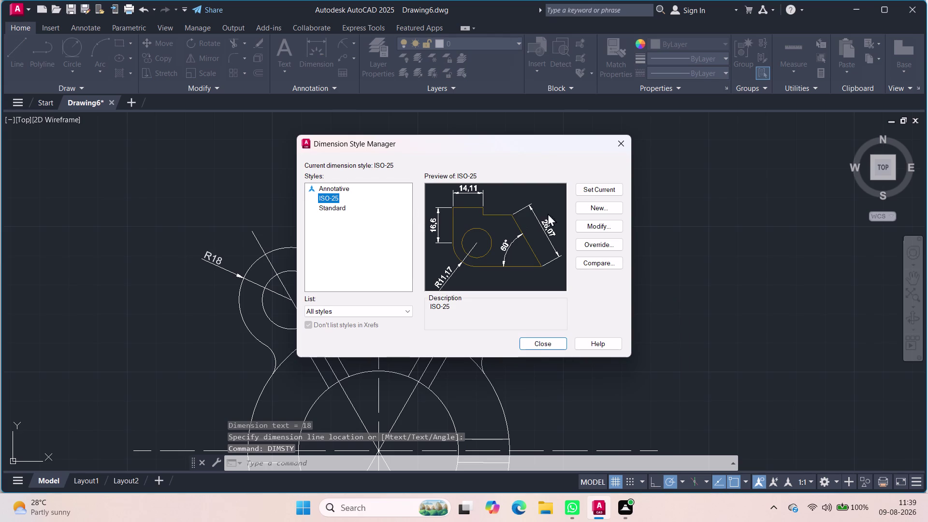
Modify the ISO-25 style: text height 3 and arrow size 3.
click(596, 222)
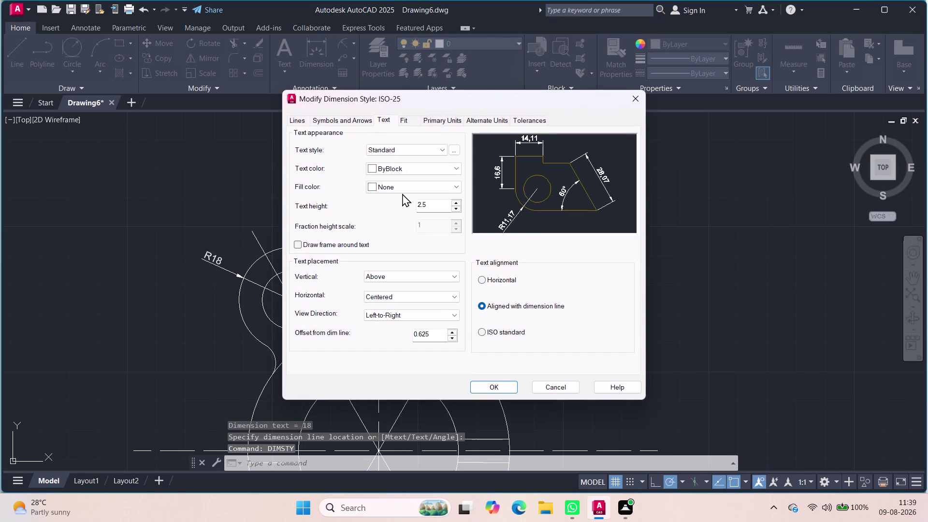
drag(430, 202, 417, 203)
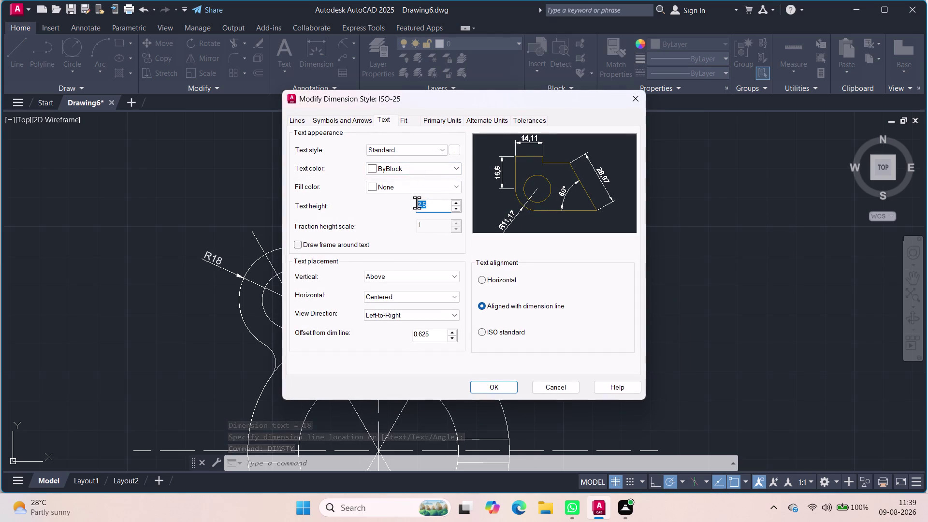
drag(417, 202, 417, 202)
key(3)
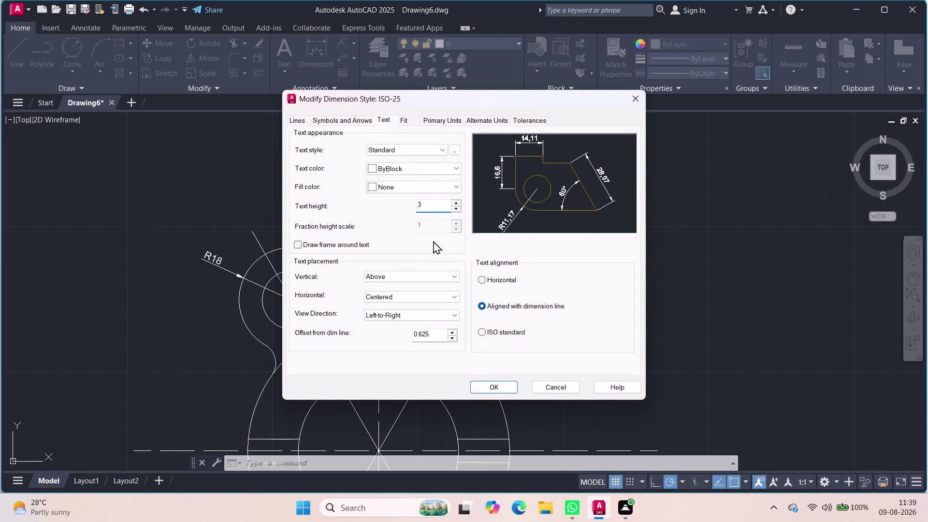
click(353, 119)
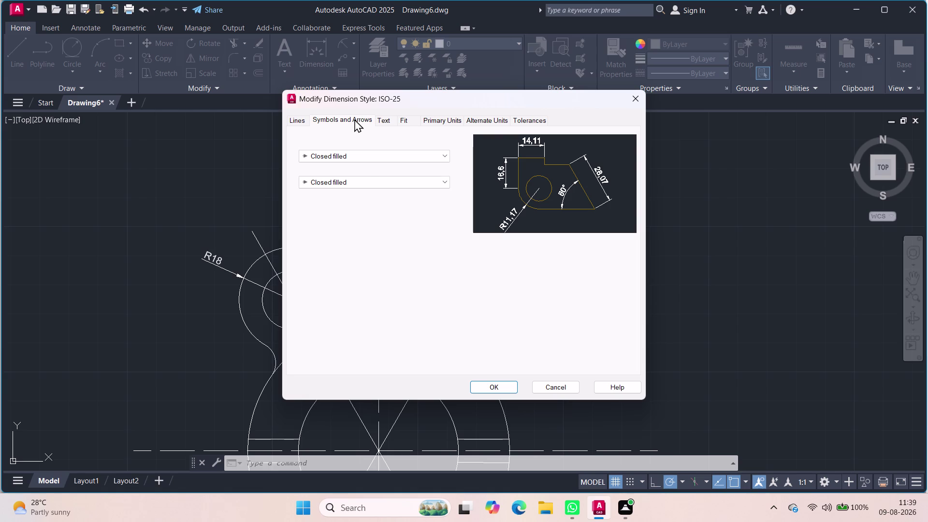
drag(320, 242, 298, 241)
key(3)
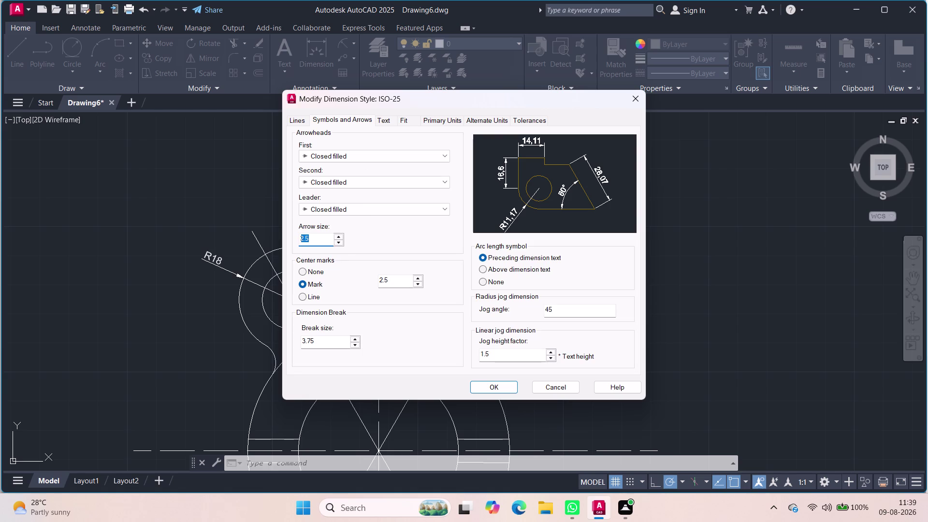
Review the remaining style tabs, confirm with OK and close Dimension Style Manager.
click(303, 116)
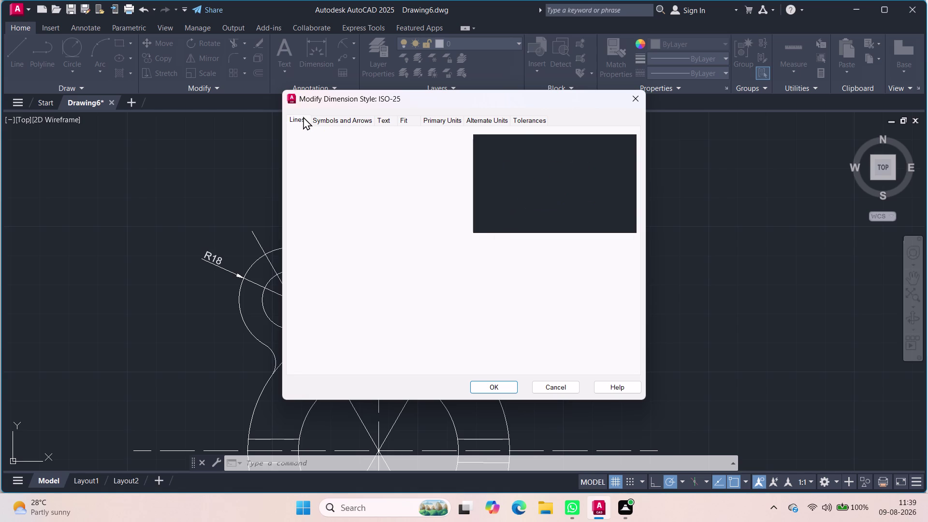
click(336, 119)
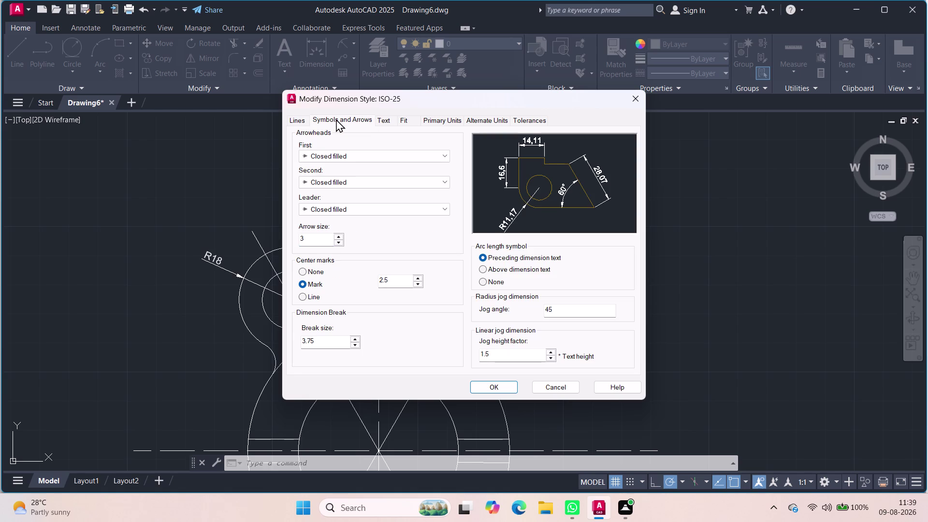
click(386, 119)
click(414, 118)
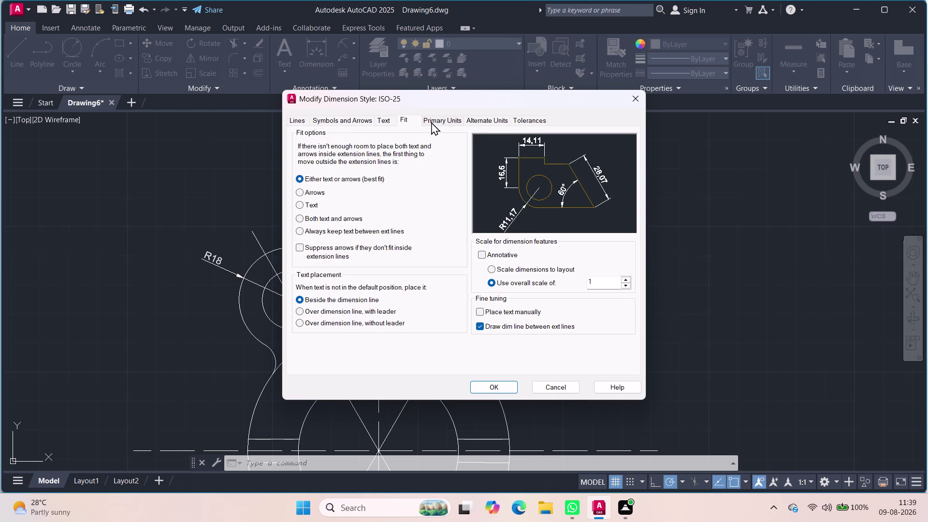
click(431, 123)
click(469, 121)
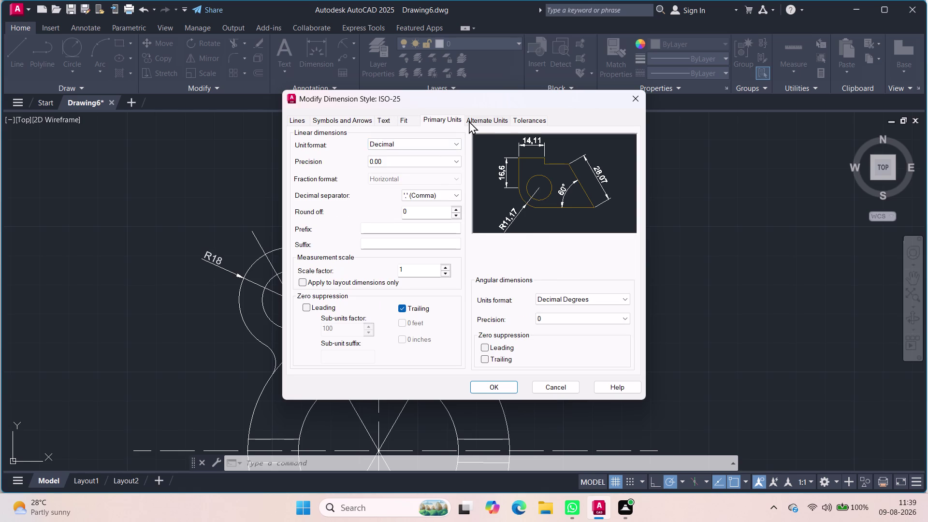
click(508, 117)
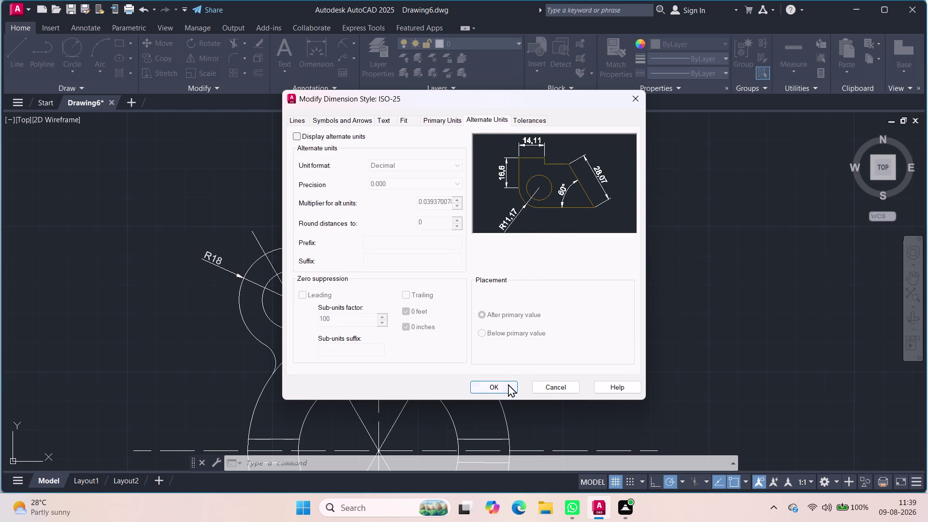
click(508, 384)
click(606, 189)
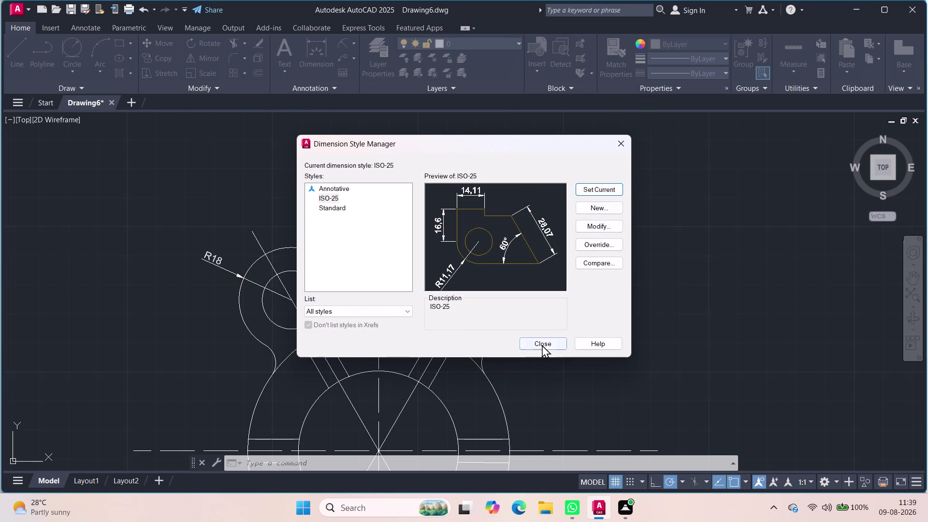
click(542, 345)
scroll(down, 3)
Place a 60 aligned dimension from upper-left hole centre to plate centre, left of the plate.
scroll(up, 3)
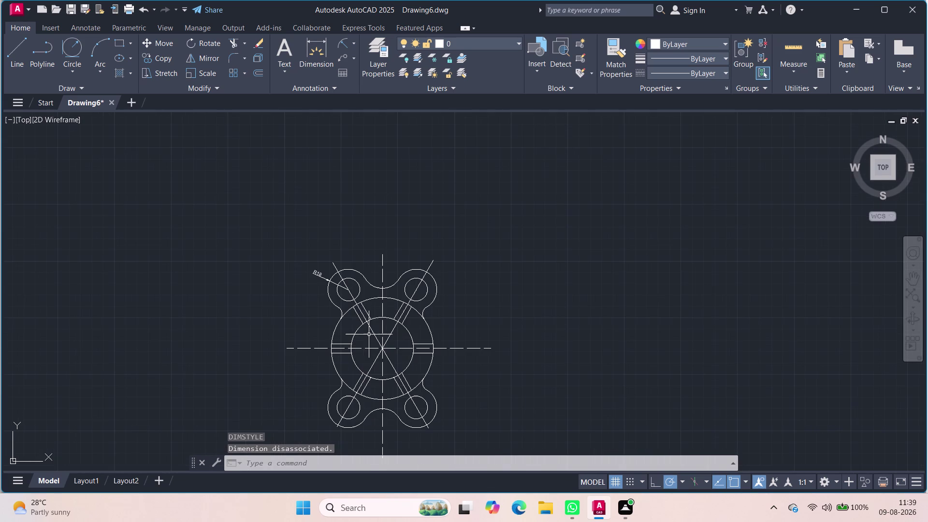
scroll(up, 3)
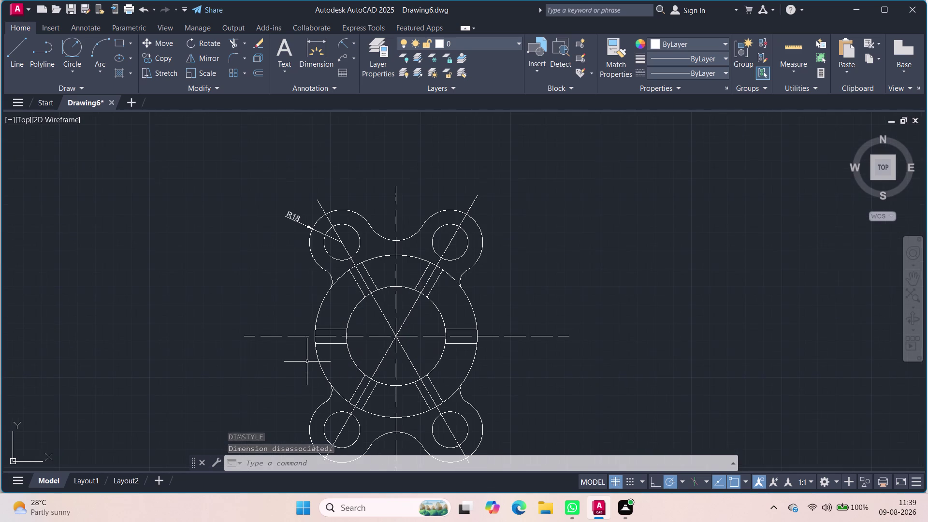
middle_drag(306, 361, 304, 340)
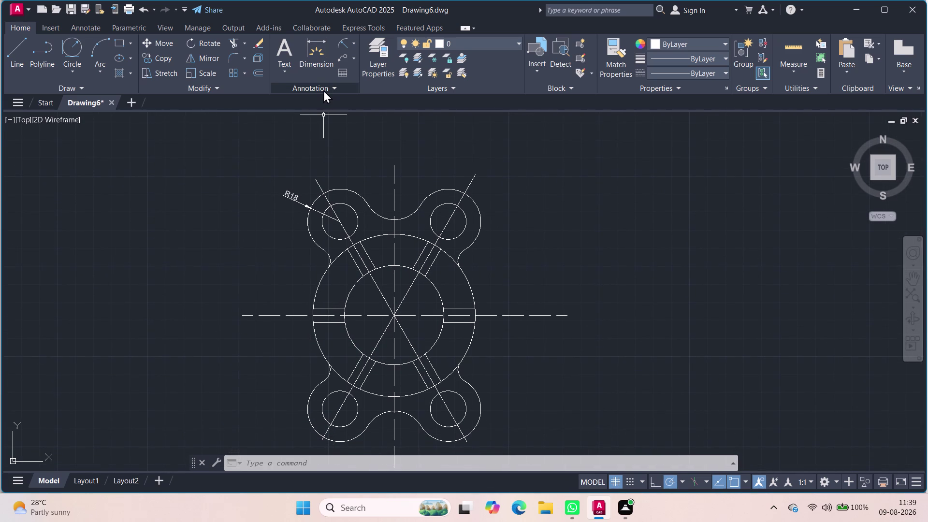
click(352, 44)
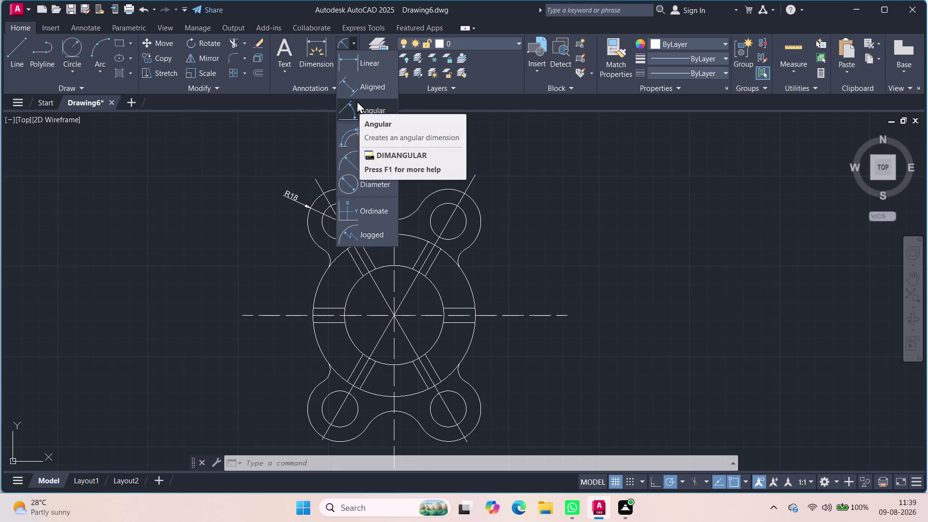
click(357, 94)
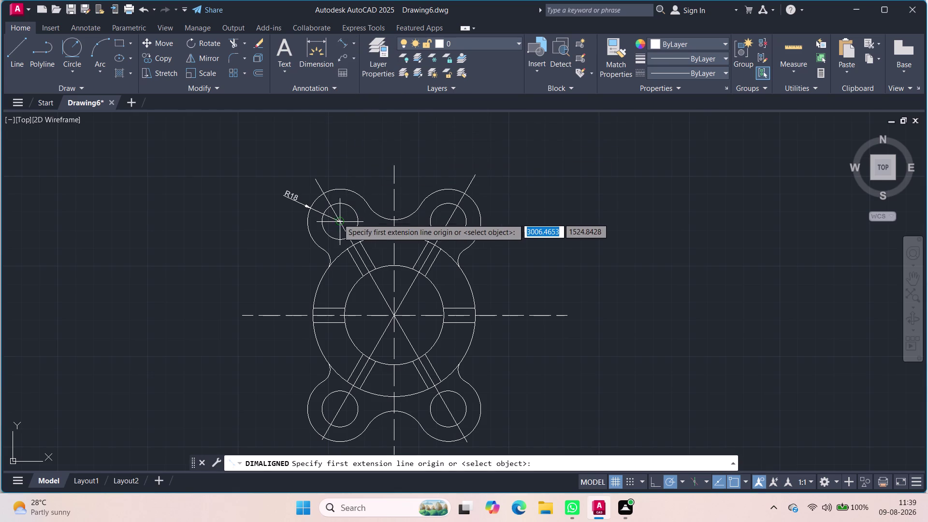
click(337, 223)
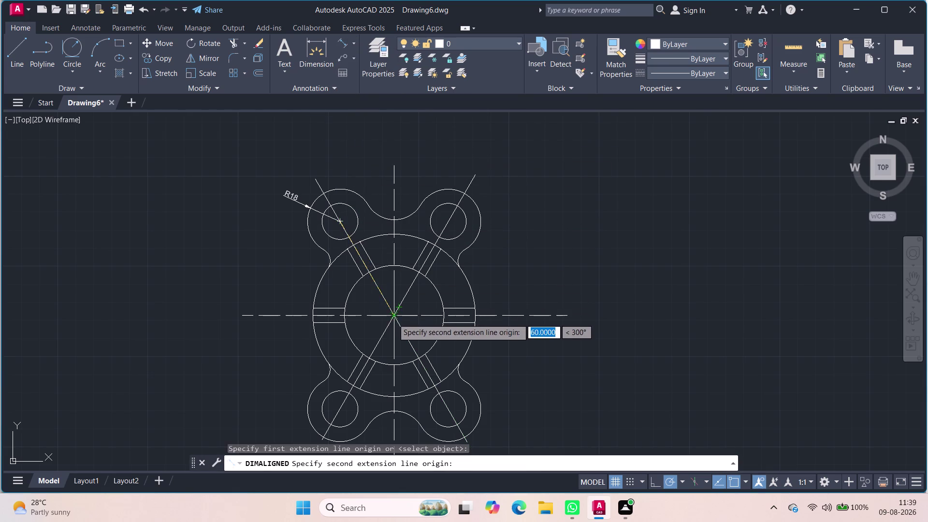
click(393, 319)
click(292, 325)
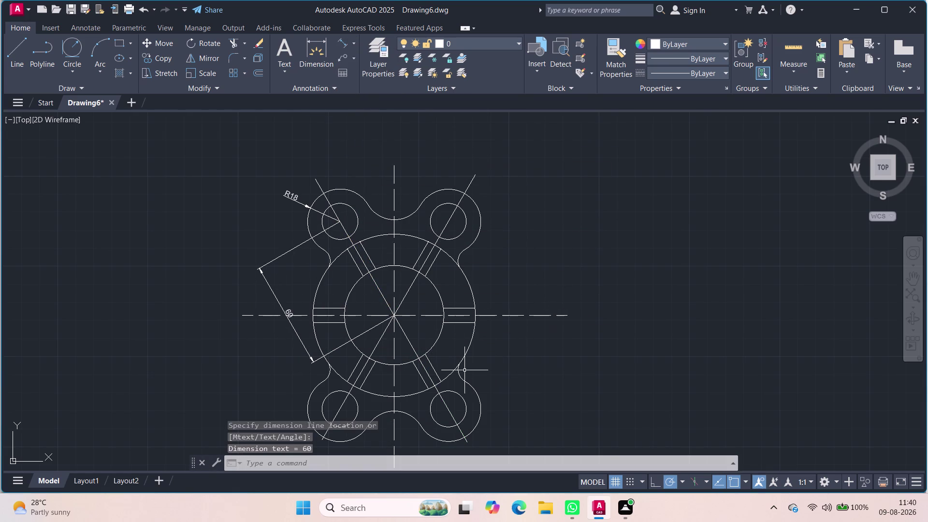
click(349, 44)
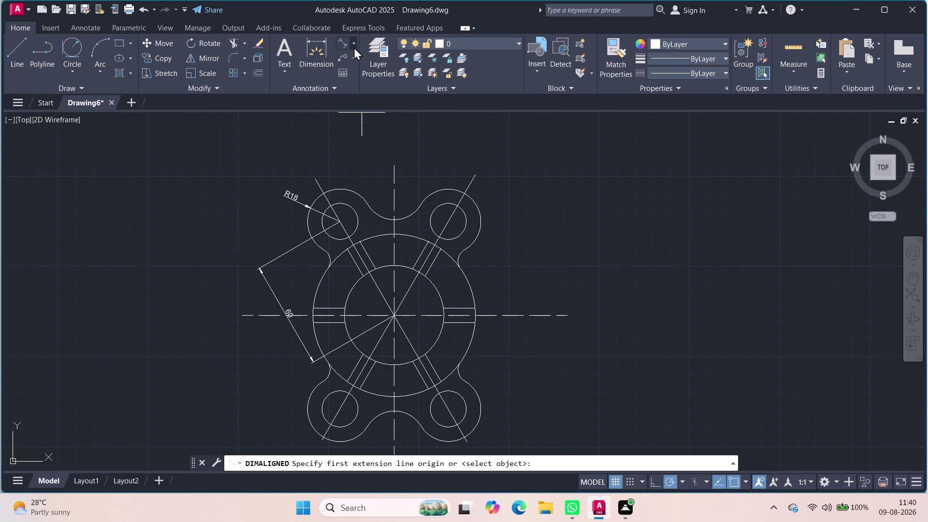
Add Ø55 and Ø90 diameter dimensions to the inner and outer circles.
click(354, 48)
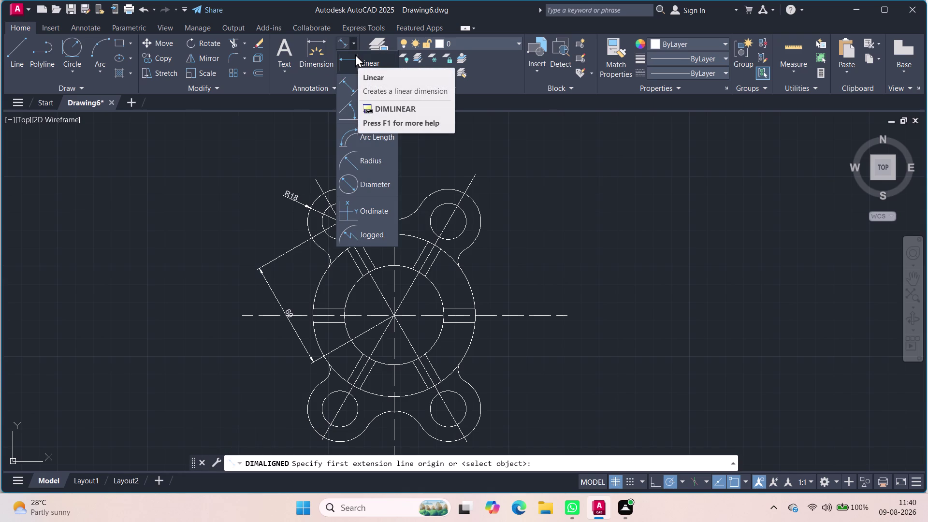
double_click(352, 42)
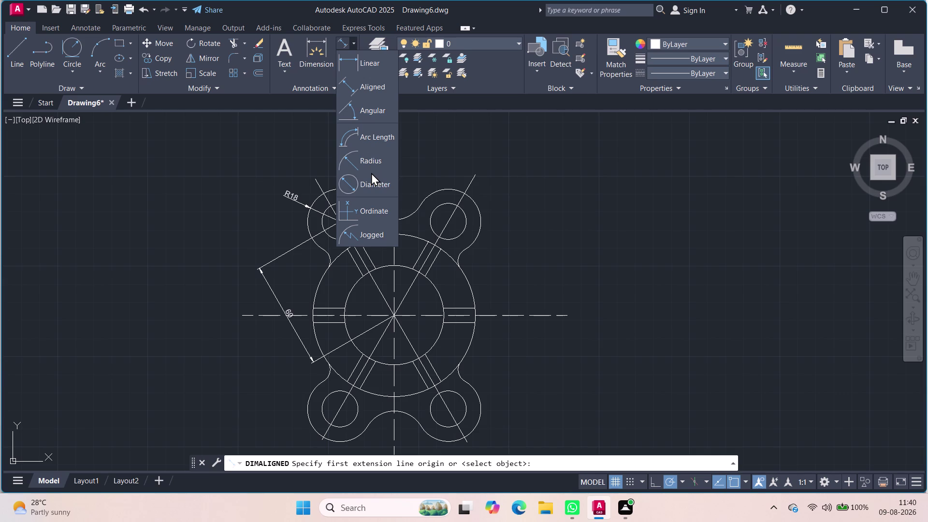
click(372, 175)
click(441, 300)
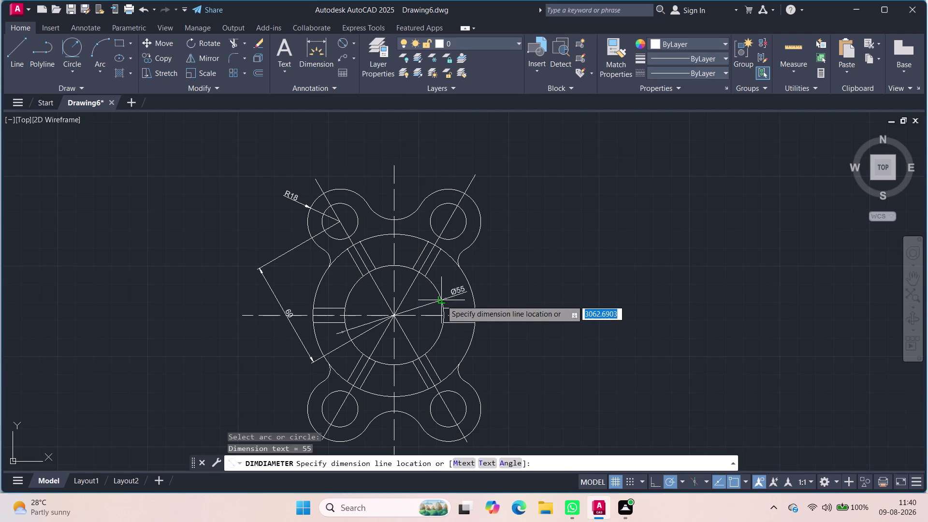
click(487, 277)
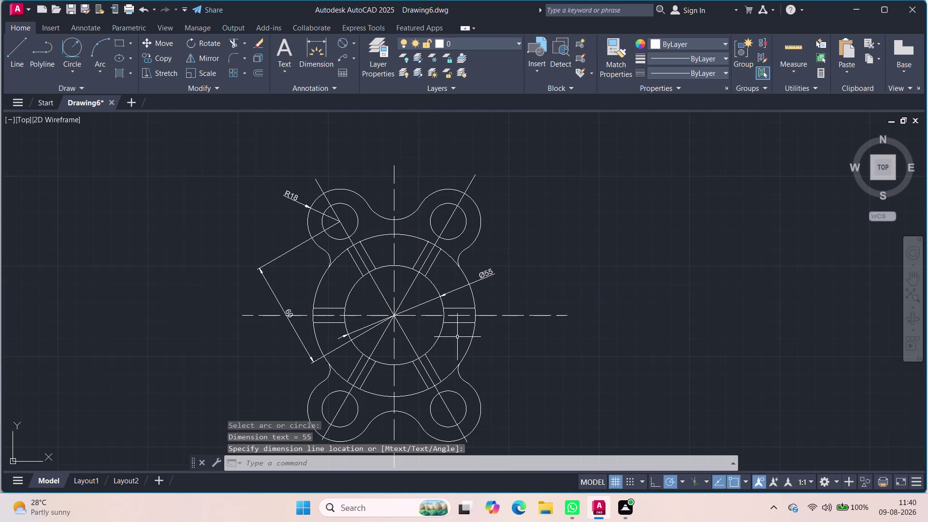
key(space)
click(472, 338)
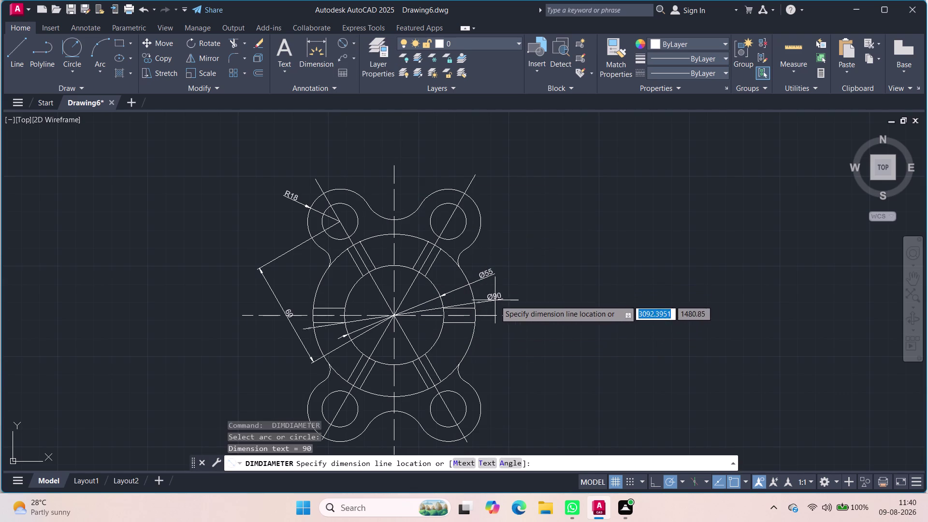
click(493, 359)
Add Ø20 diameter dimensions to the bottom-left and top-left small holes.
middle_drag(555, 377, 554, 373)
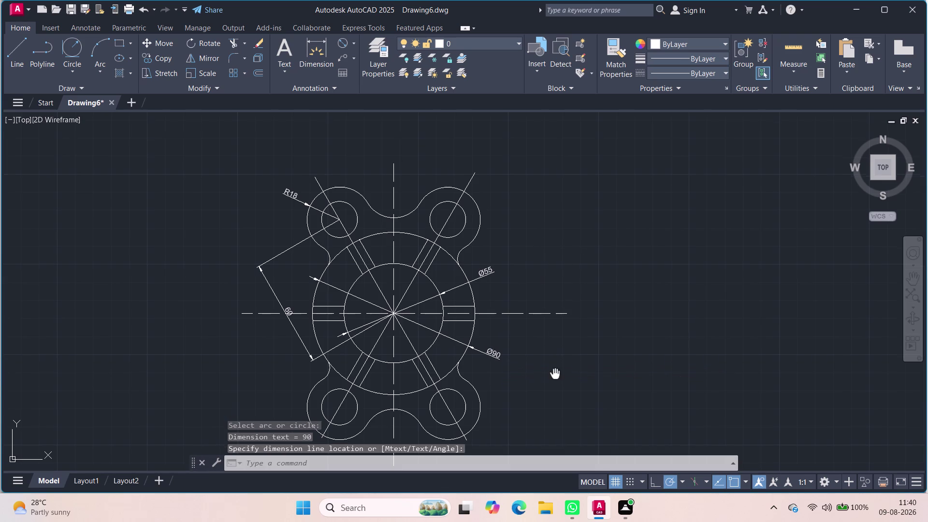
middle_drag(554, 374, 541, 315)
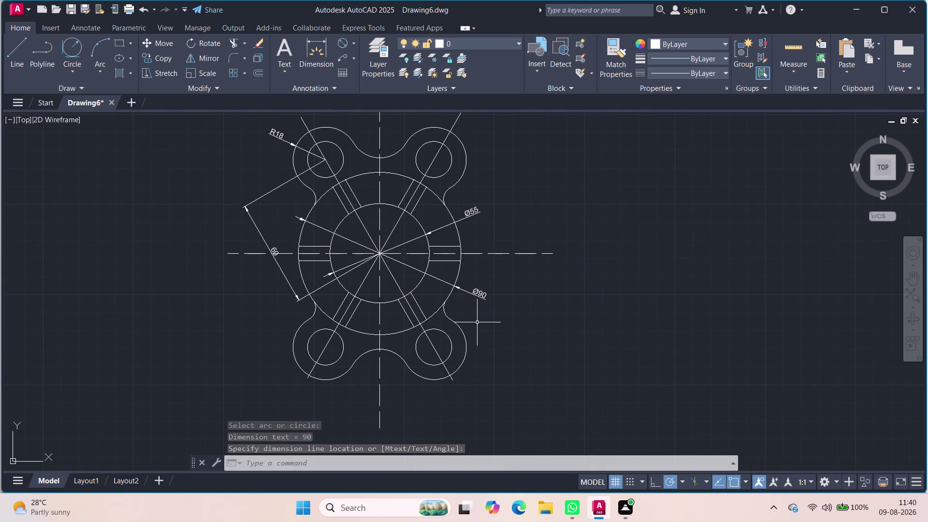
key(space)
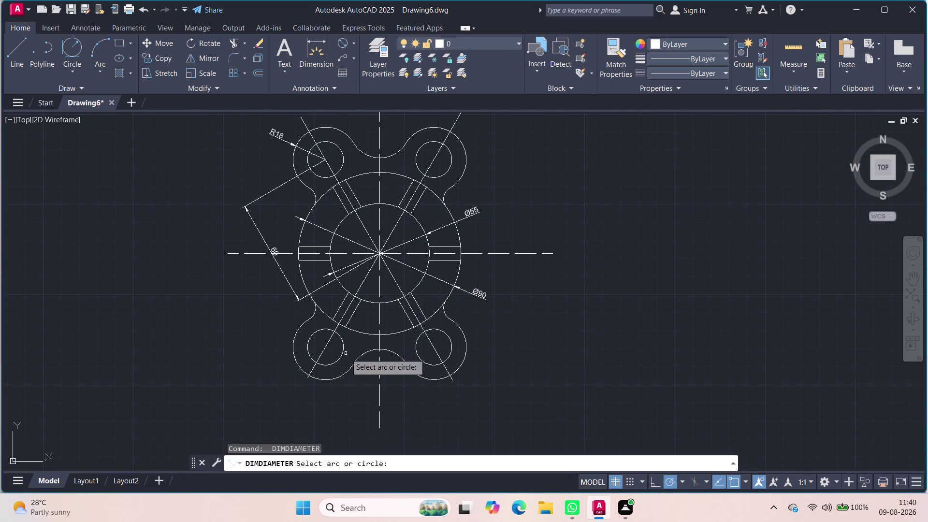
click(343, 353)
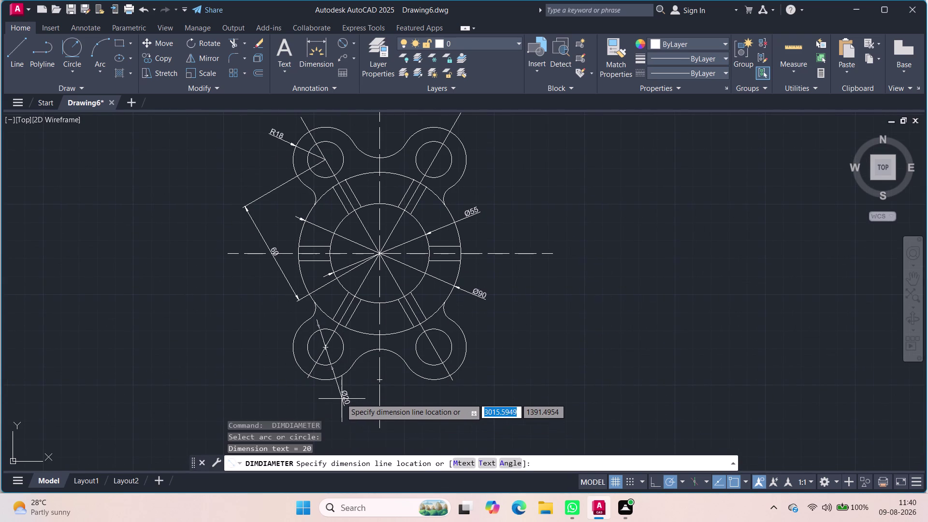
click(346, 398)
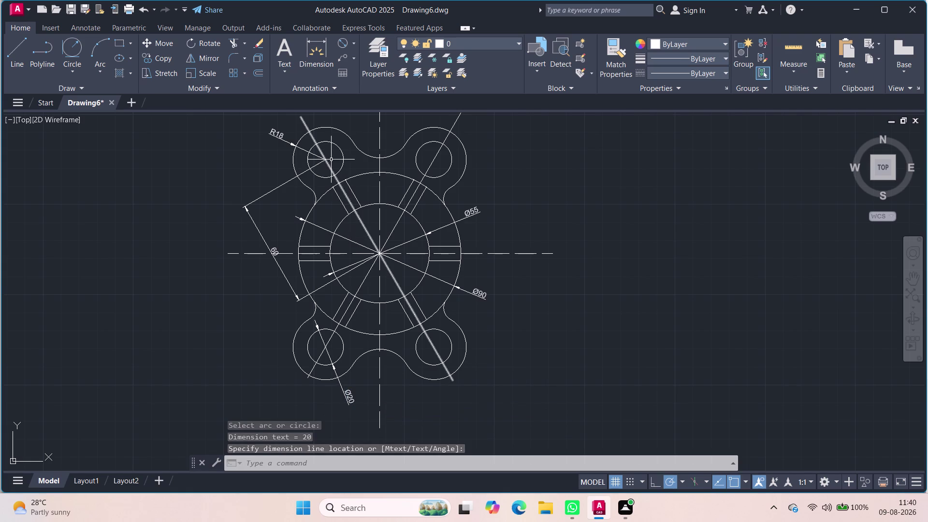
key(space)
click(341, 151)
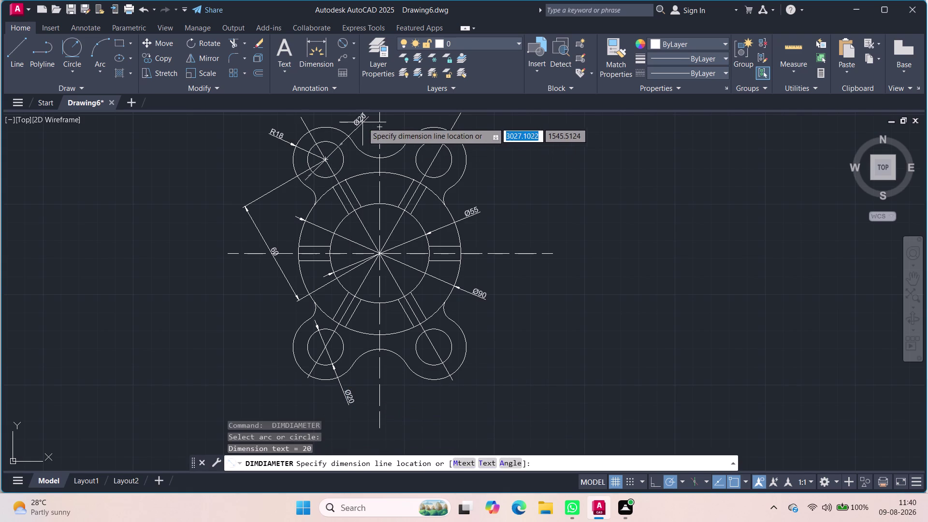
click(273, 156)
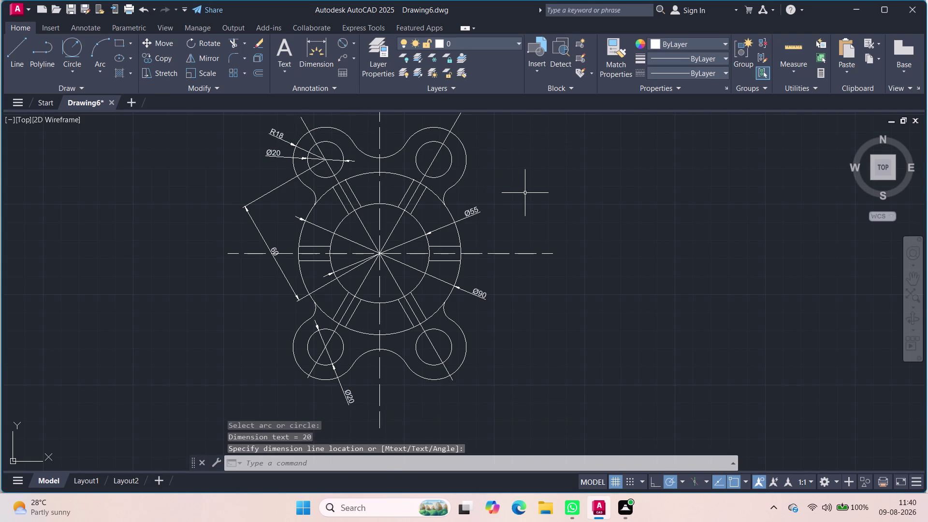
scroll(up, 3)
scroll(down, 3)
scroll(down, 3)
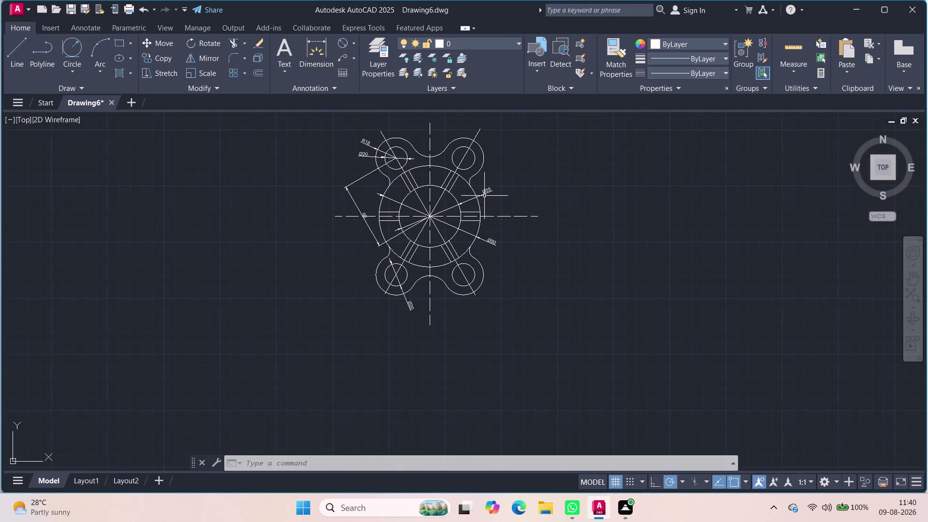
click(485, 196)
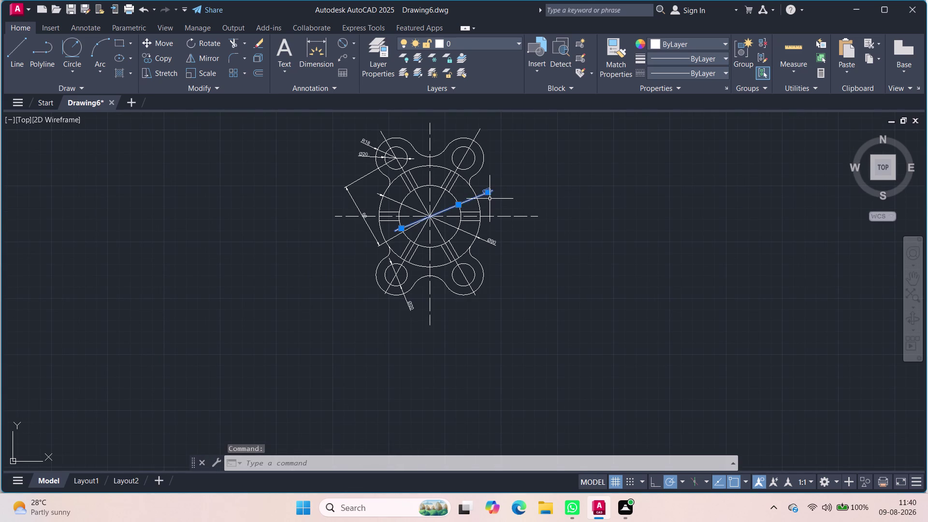
Drag the Ø55 dimension label inward toward the plate centre.
drag(489, 190, 445, 208)
click(445, 208)
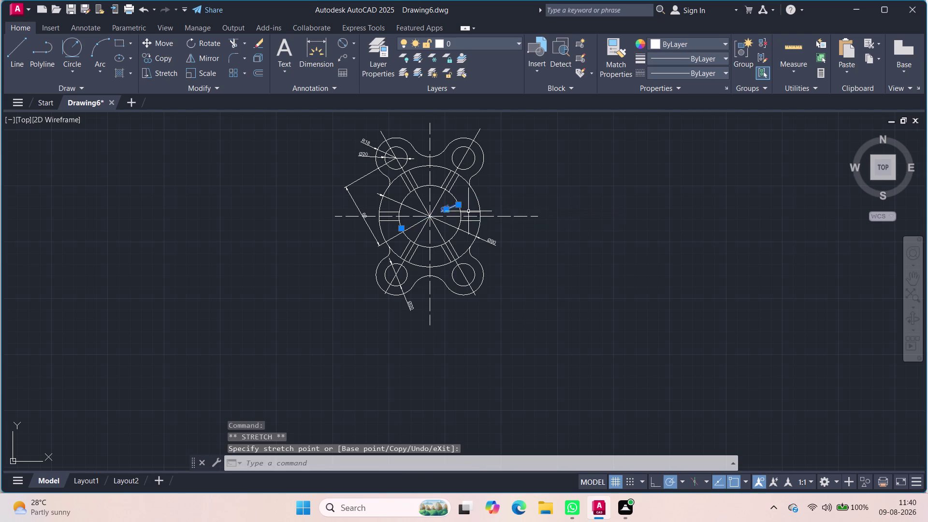
click(518, 246)
key(Escape)
scroll(up, 3)
key(Escape)
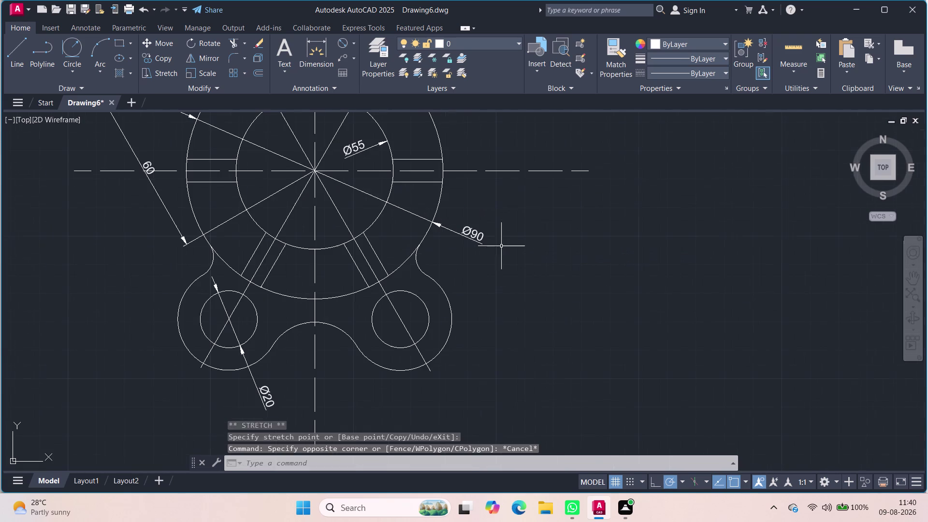
Move the Ø90 label inside the outer circle, near the Ø55 label.
click(483, 240)
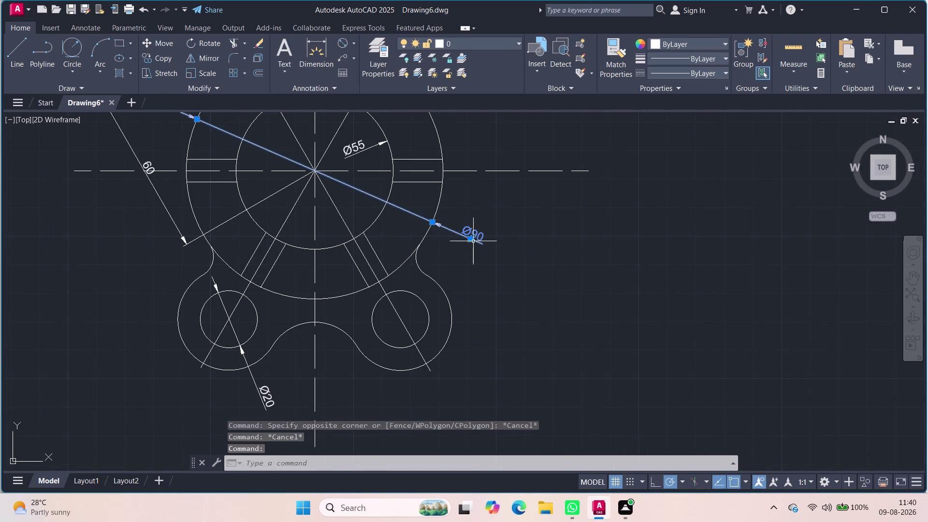
click(468, 241)
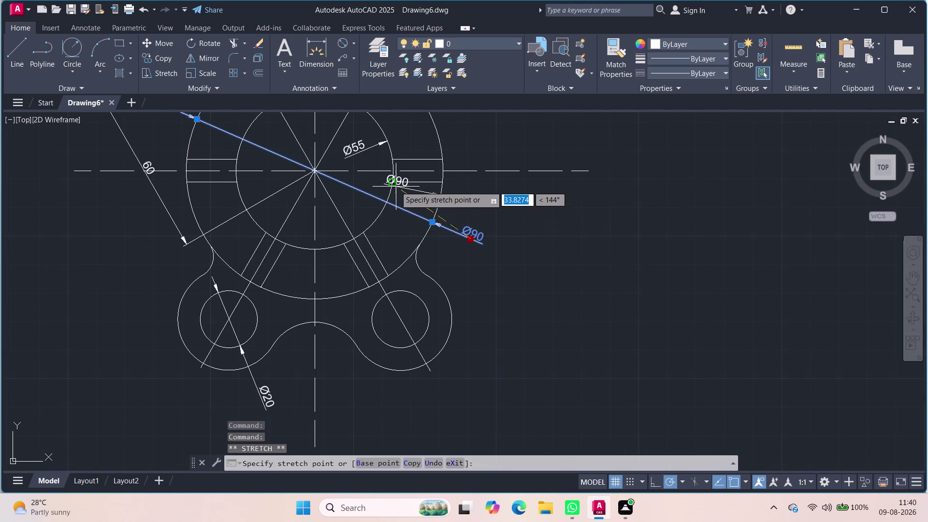
click(375, 190)
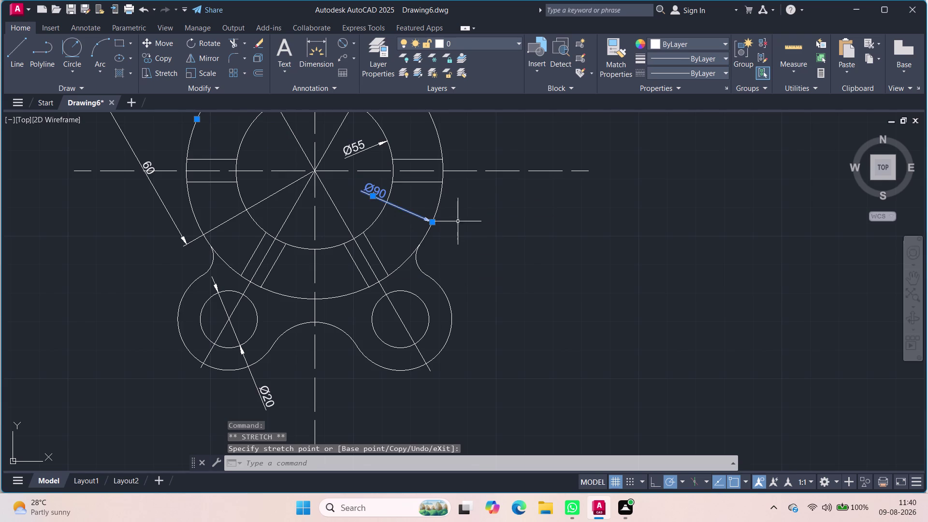
click(468, 227)
key(Escape)
key(Escape)
scroll(up, 3)
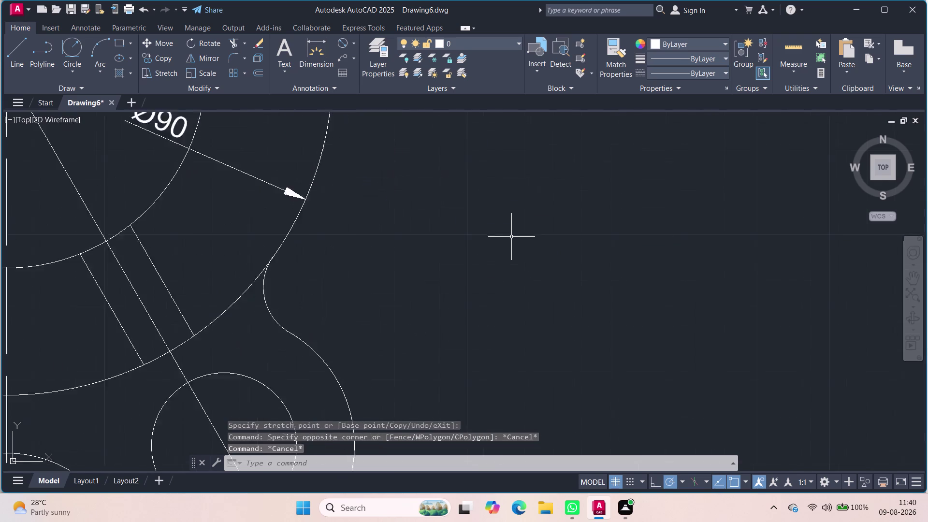
scroll(down, 3)
scroll(down, 3)
scroll(down, 3)
scroll(up, 3)
scroll(down, 3)
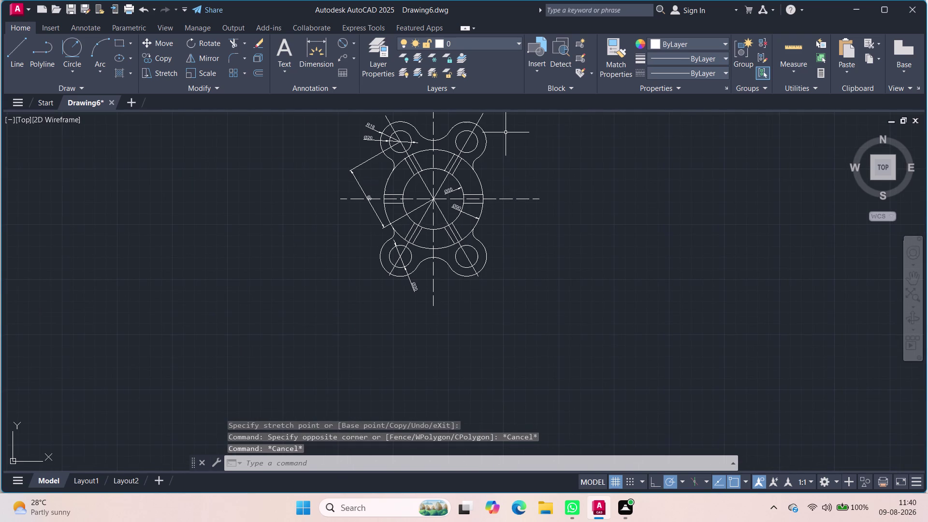
scroll(up, 3)
middle_drag(500, 127, 502, 128)
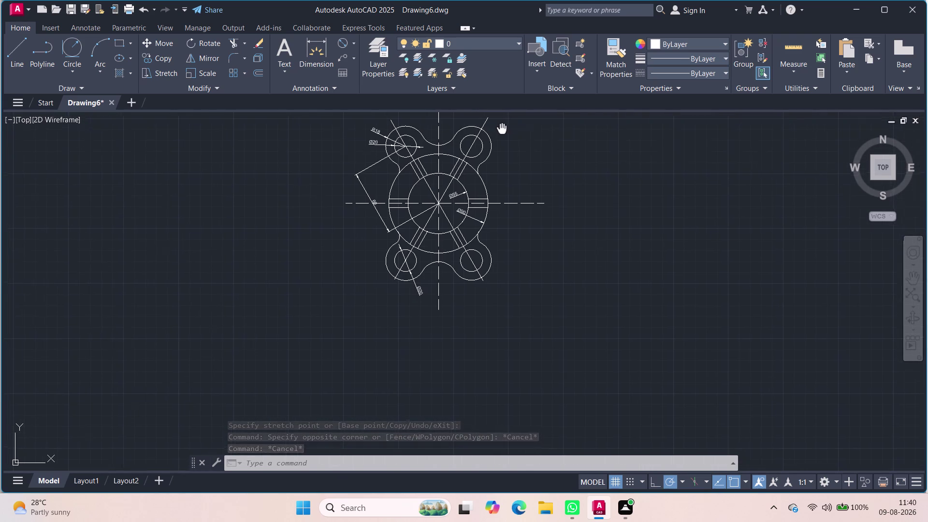
middle_drag(501, 129, 507, 177)
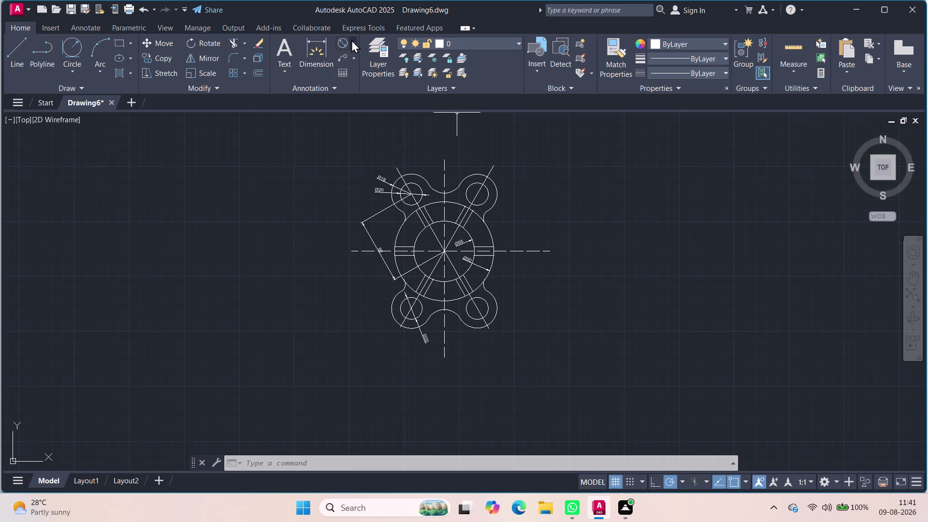
click(351, 40)
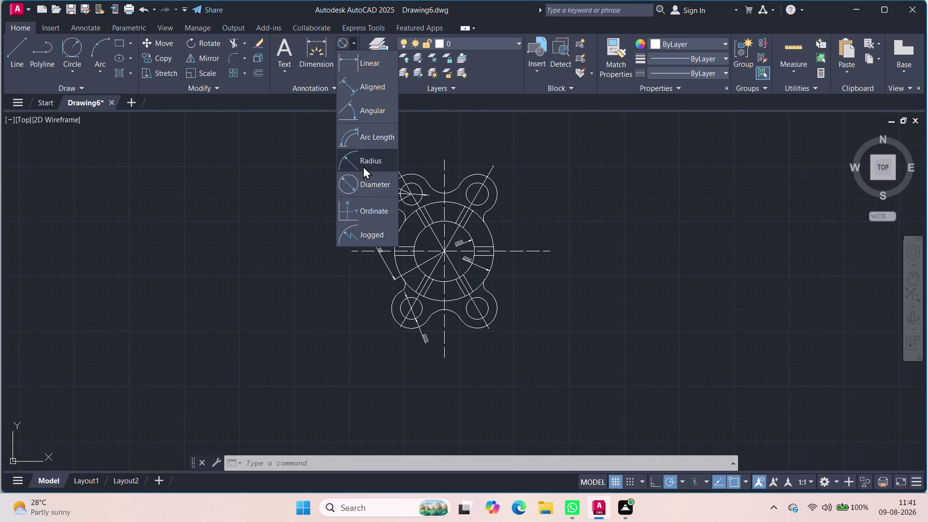
Dimension the 30° angle between the upper-left slanted centre line and the vertical centre line.
click(368, 114)
scroll(up, 3)
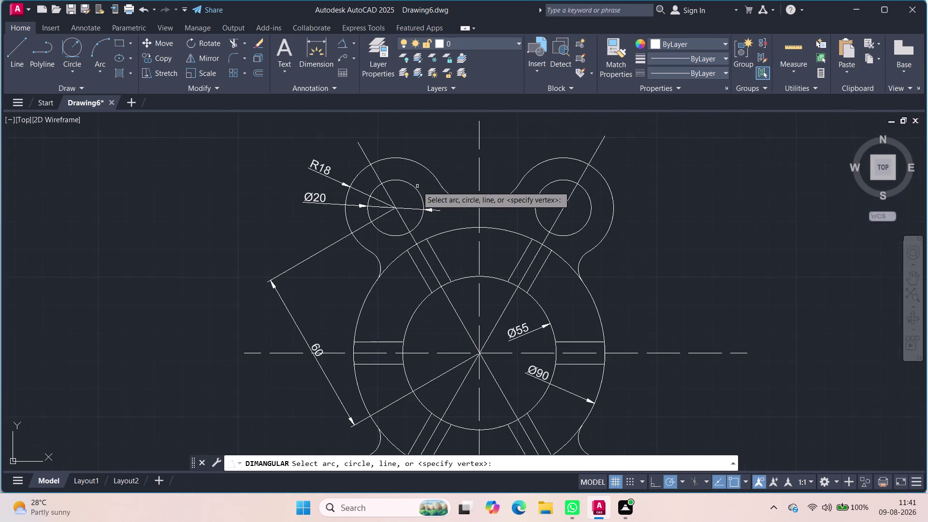
click(365, 153)
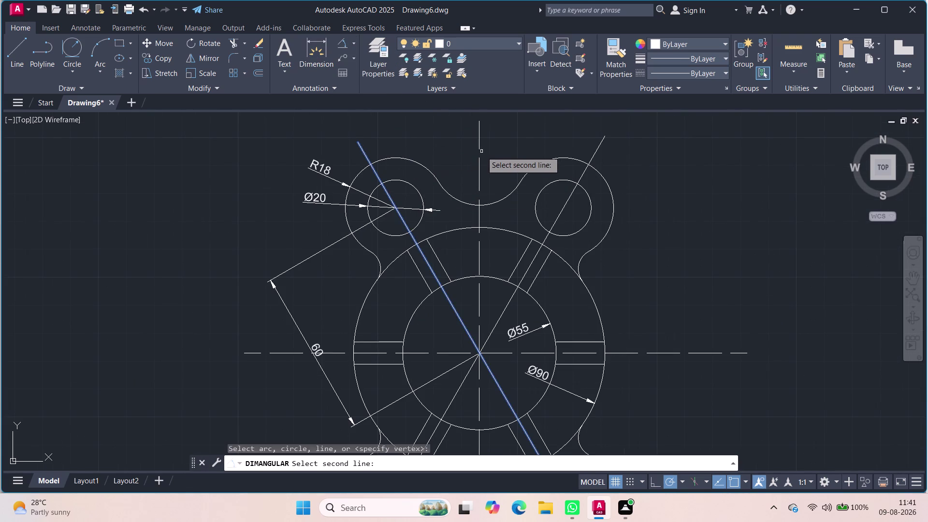
click(475, 142)
click(480, 142)
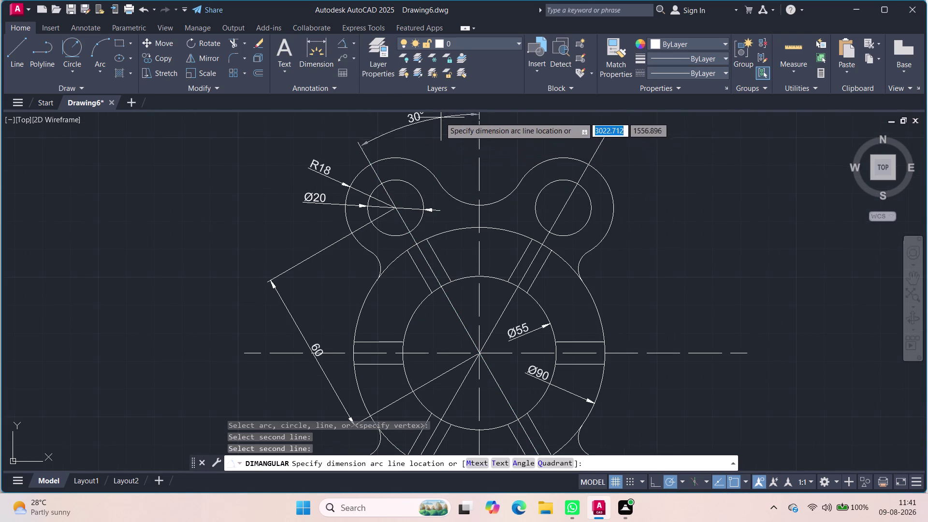
click(432, 129)
scroll(up, 3)
scroll(down, 3)
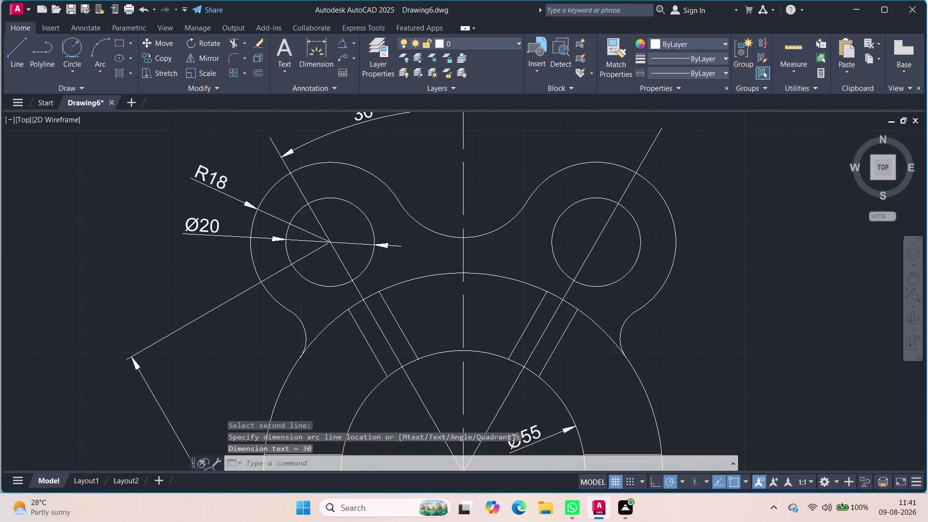
Dimension the 30° angle between the vertical centre line and the upper-right slanted centre line.
key(space)
click(478, 150)
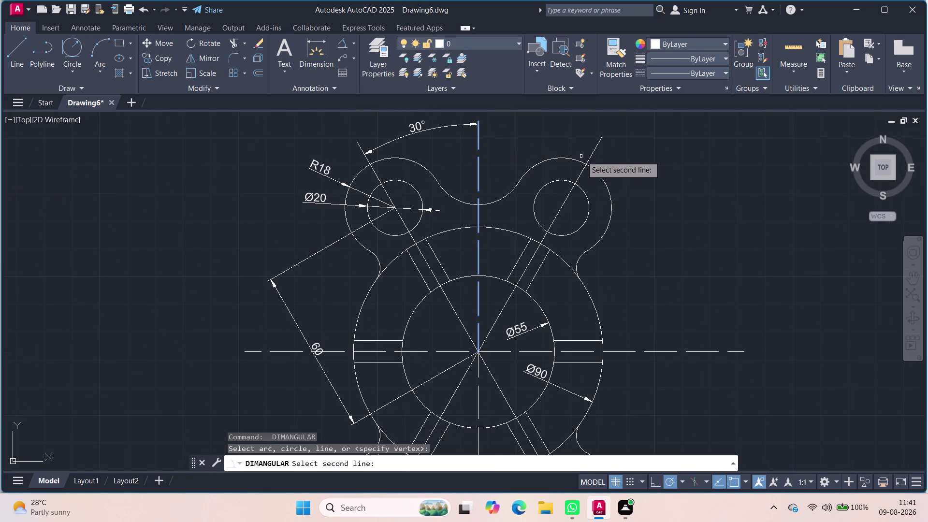
click(588, 158)
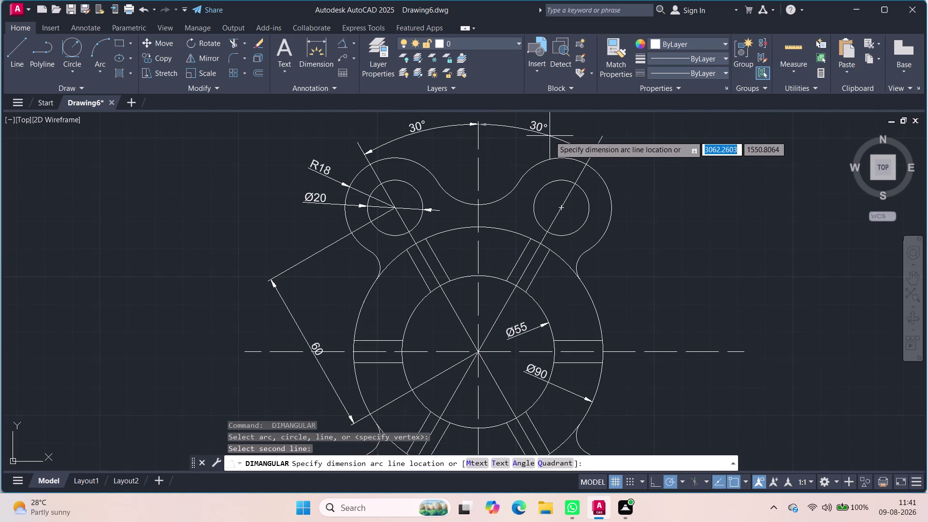
click(549, 135)
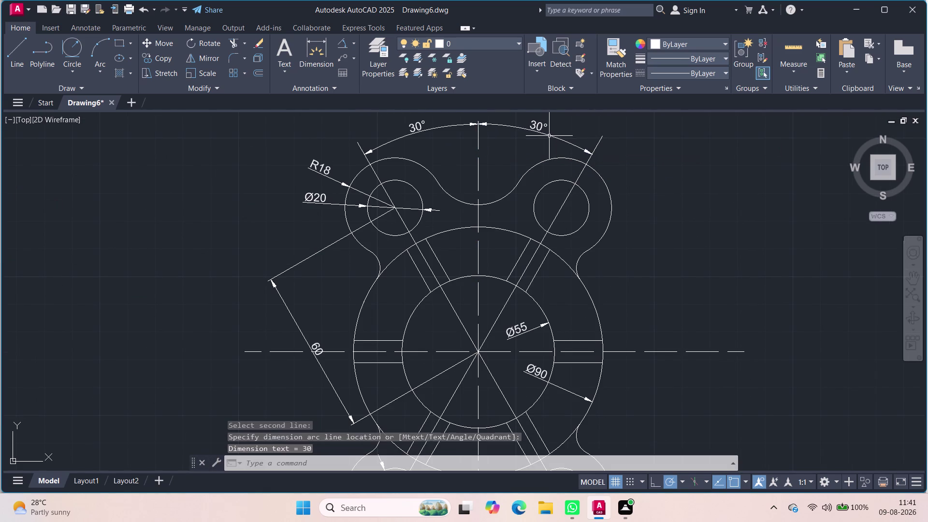
scroll(down, 3)
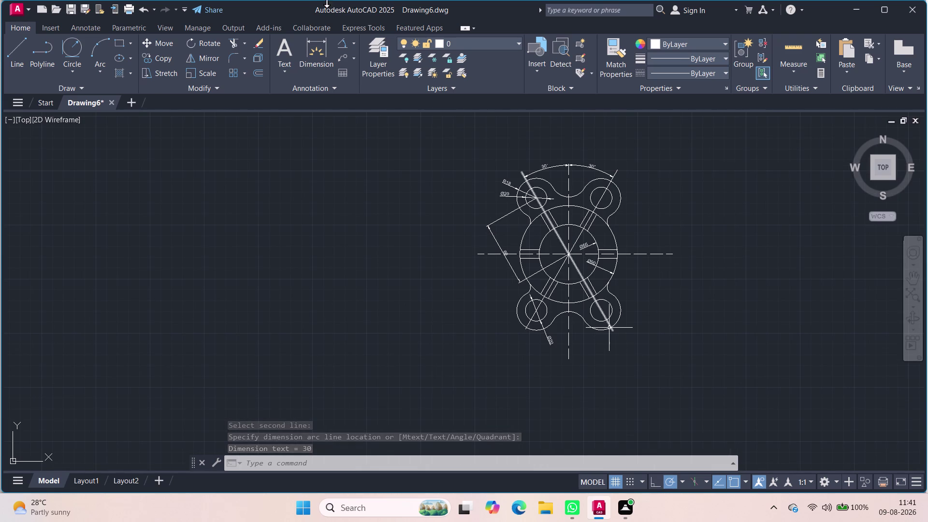
click(356, 41)
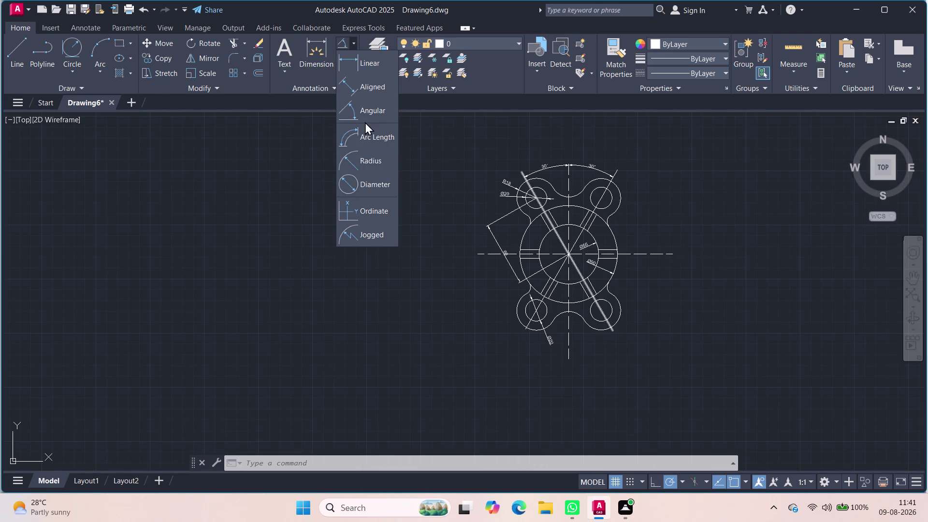
Add a 60 aligned dimension from the plate centre to the bottom-right hole, placed on the right.
click(366, 95)
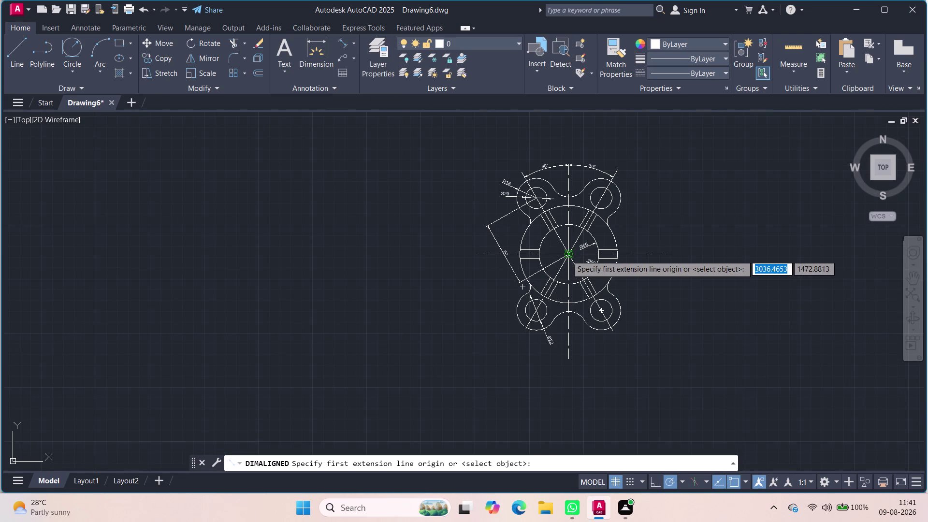
click(567, 255)
click(600, 314)
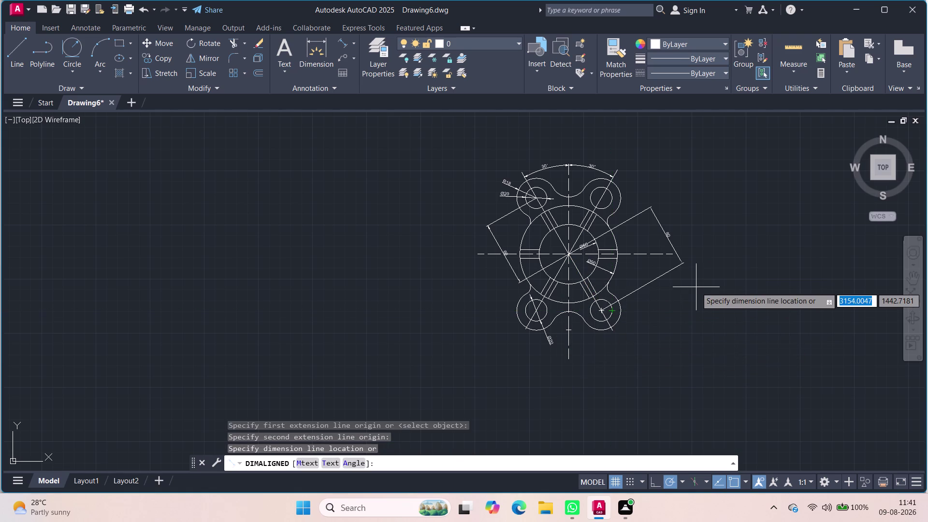
click(668, 304)
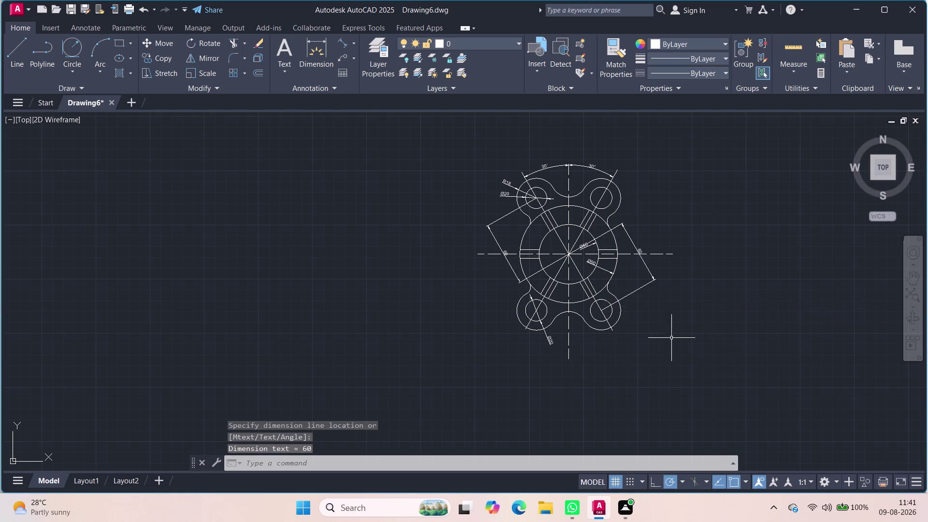
scroll(up, 3)
Grip-move the Ø55 diameter text down its leader, clear of the Ø90 dimension.
click(534, 142)
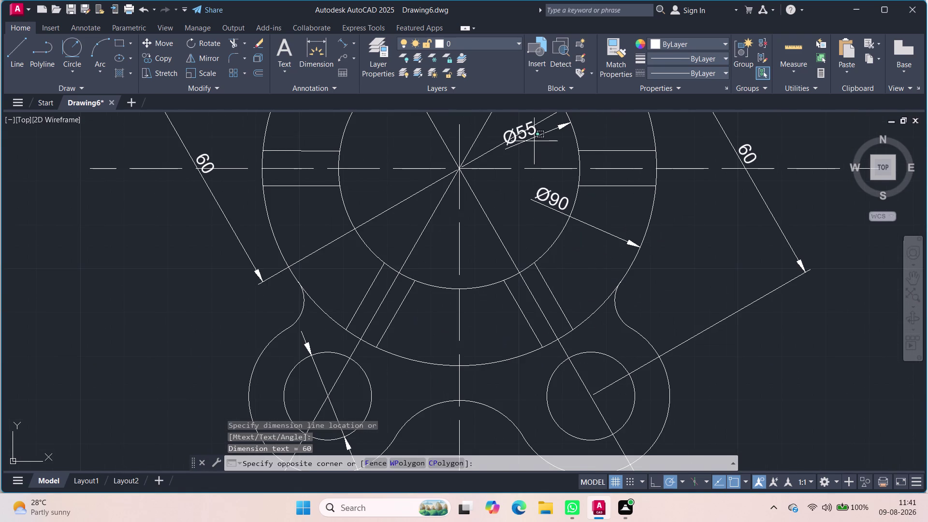
click(528, 140)
click(532, 139)
drag(525, 143, 525, 148)
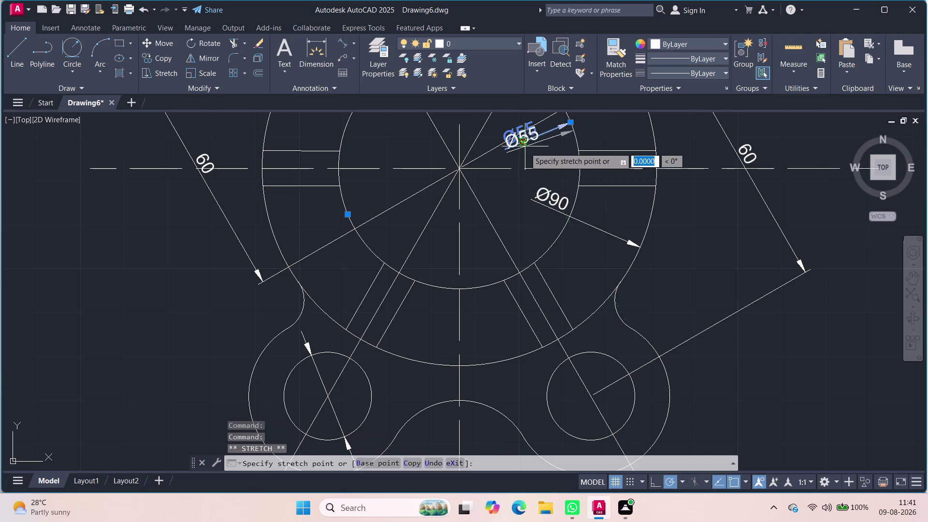
drag(525, 148, 521, 216)
click(506, 206)
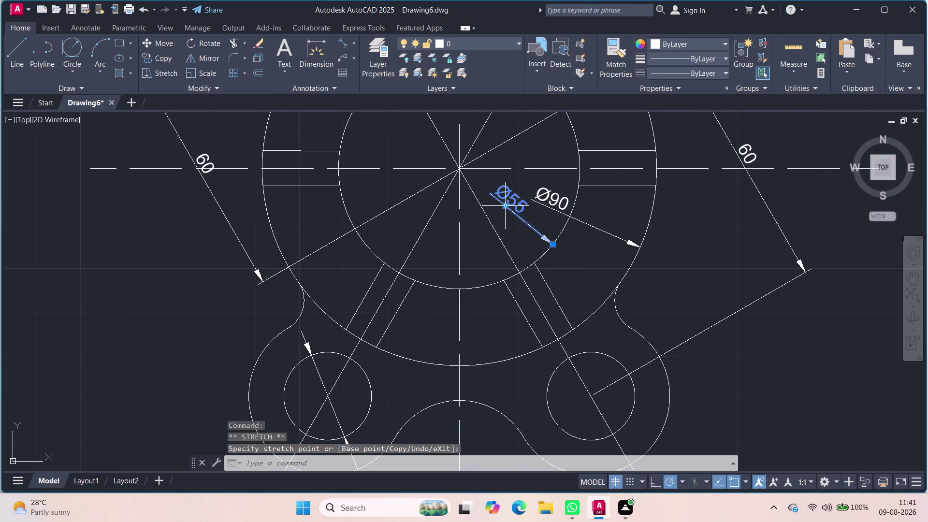
click(789, 395)
key(Escape)
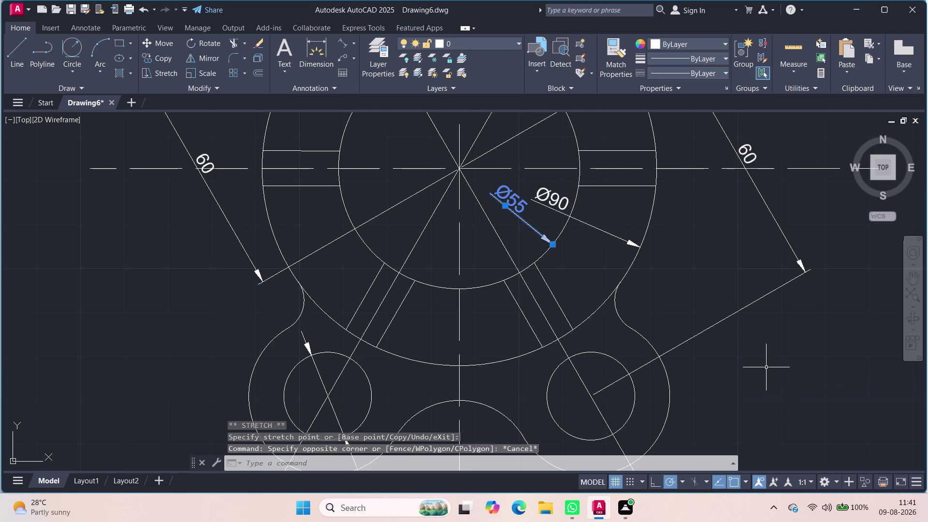
key(Escape)
scroll(down, 3)
scroll(up, 3)
scroll(down, 3)
scroll(down, 3)
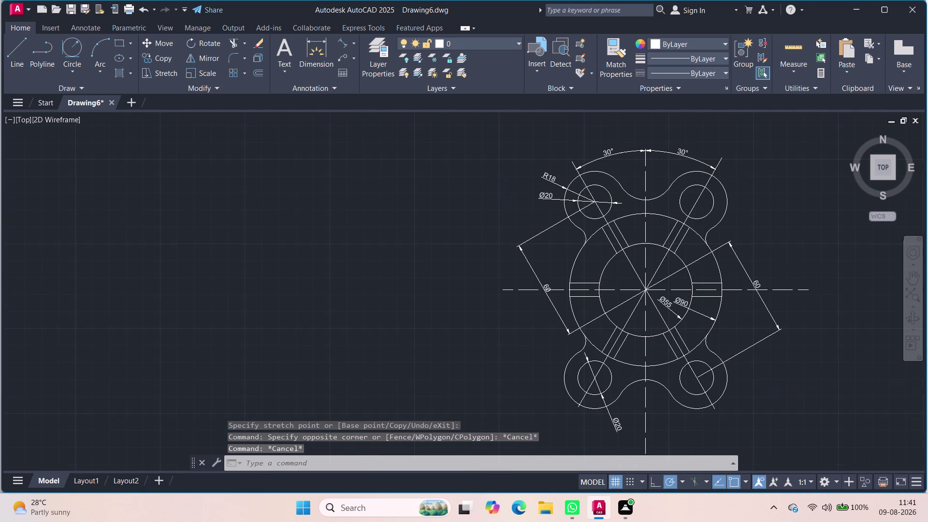
scroll(up, 3)
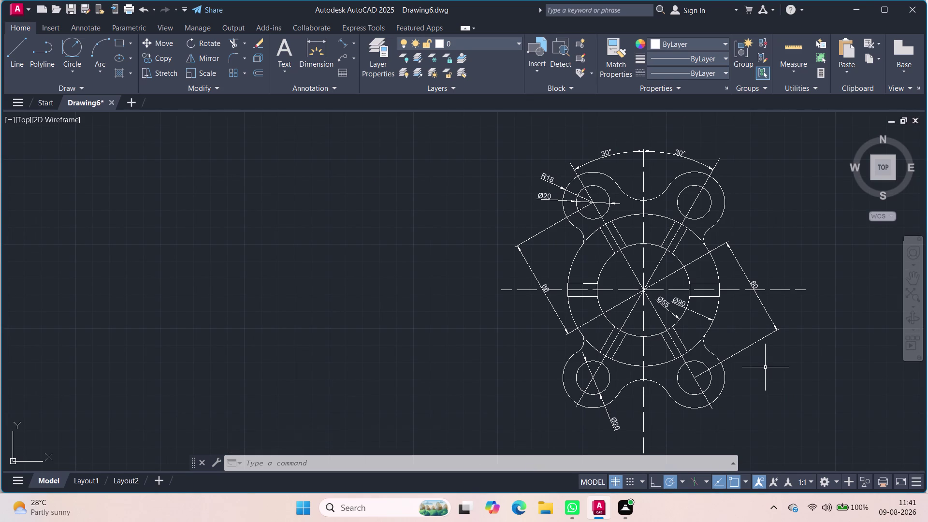
Save the drawing under the name 'cover' in Desktop > CAD dwgs.
click(71, 8)
click(87, 9)
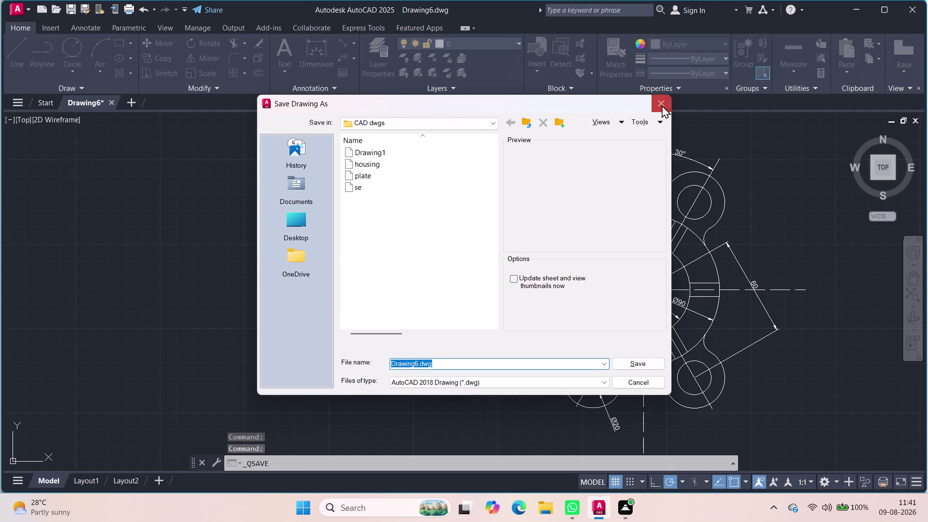
click(661, 105)
click(83, 0)
click(88, 9)
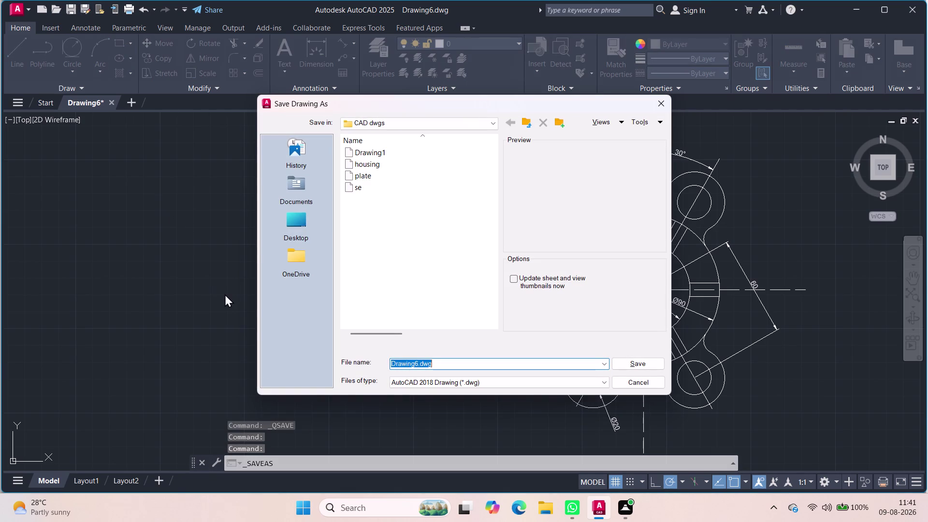
double_click(302, 217)
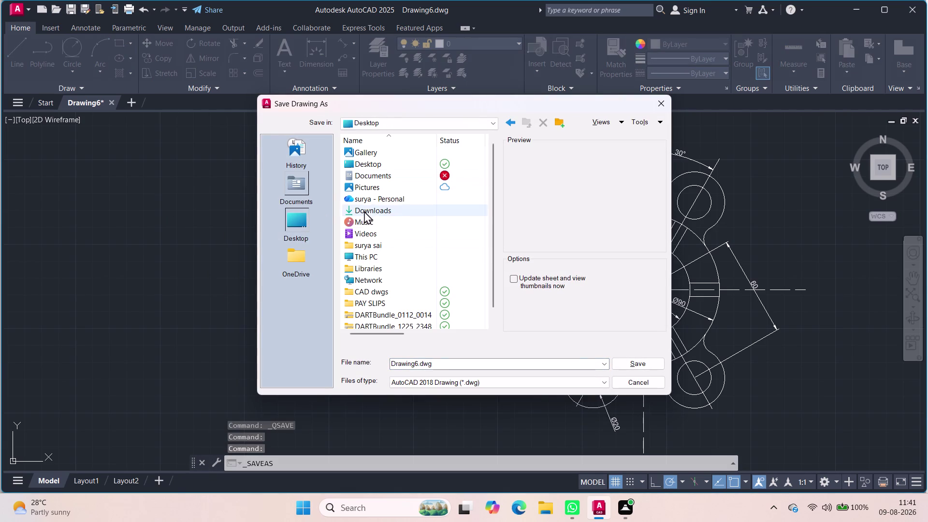
double_click(369, 166)
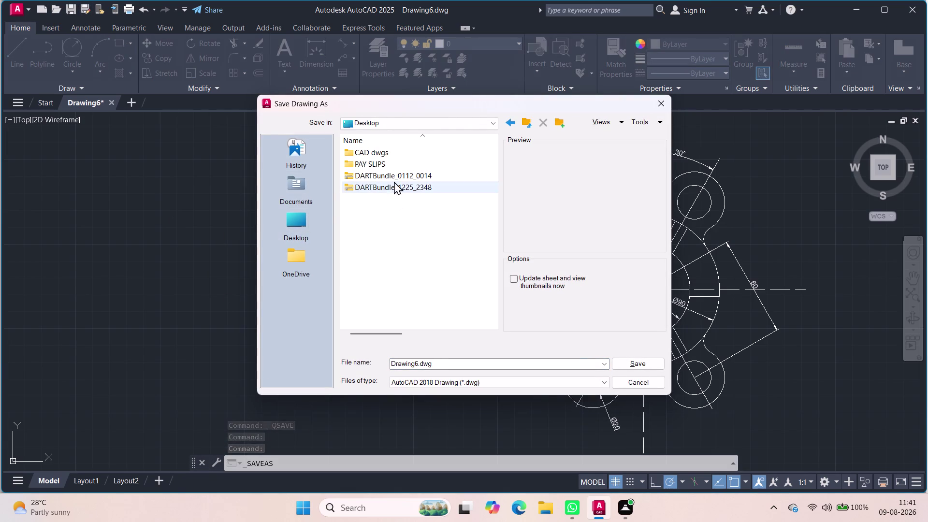
double_click(395, 152)
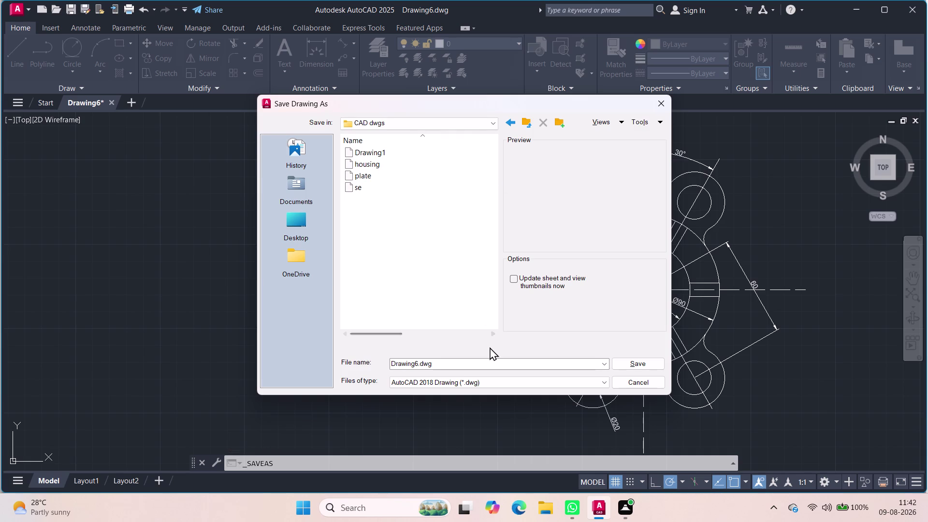
drag(481, 362, 438, 362)
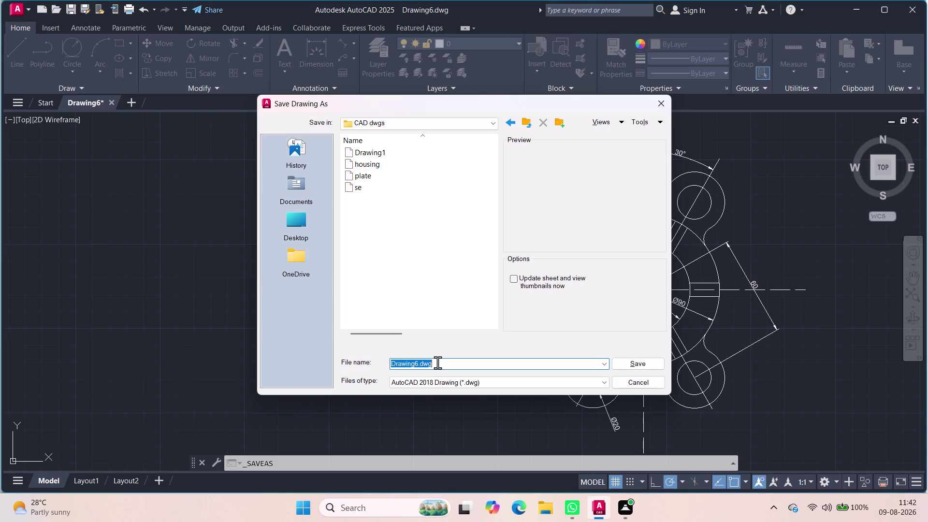
text(cove)
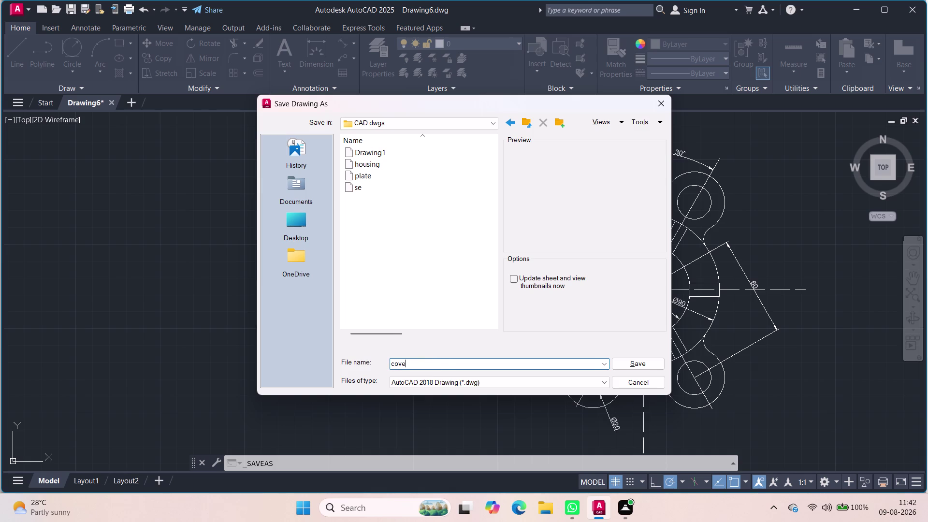
text(r)
click(652, 363)
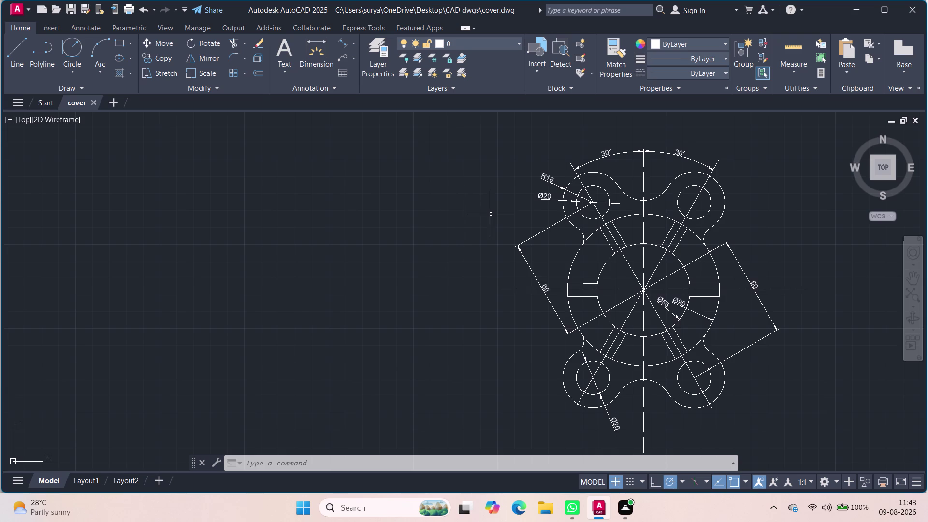
Select DWG To PDF as the plotter with Ctrl+P.
key(ctrl+p)
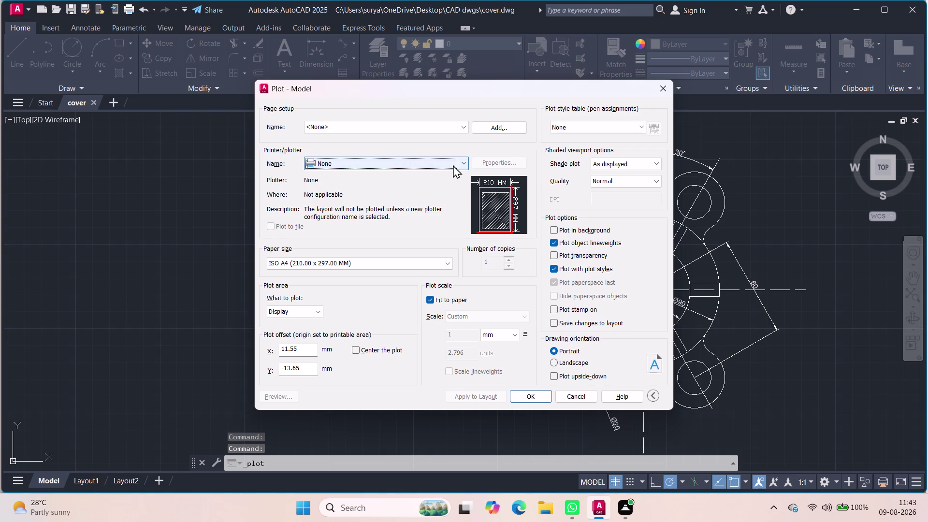
click(461, 160)
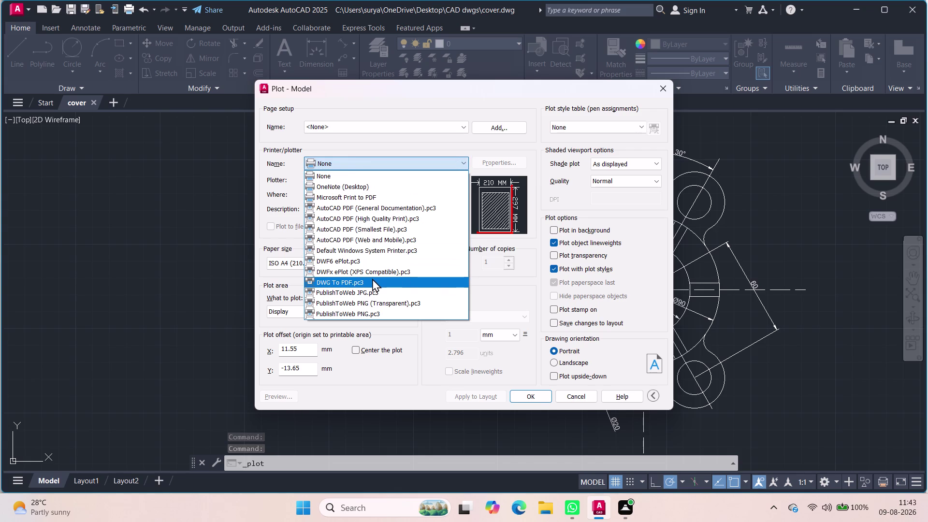
click(373, 279)
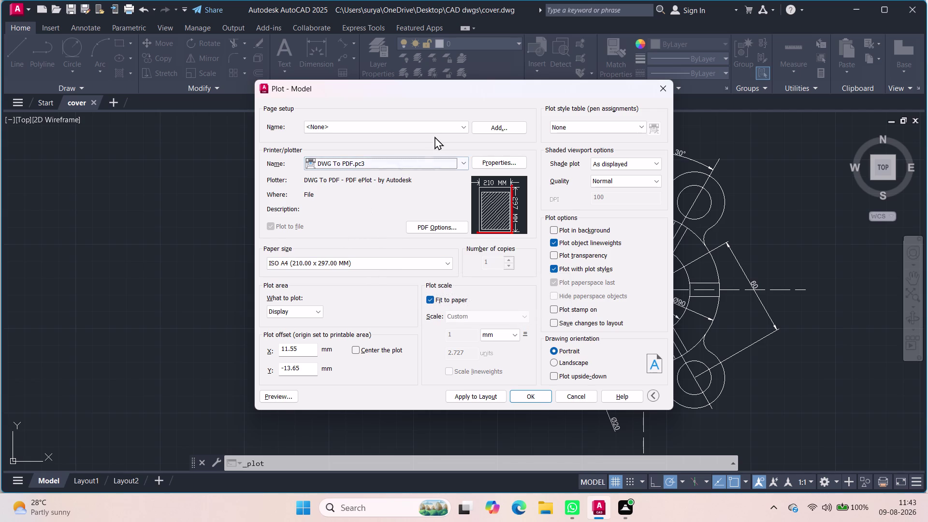
Keep ISO A4 portrait paper and set the plot area to Window.
click(441, 265)
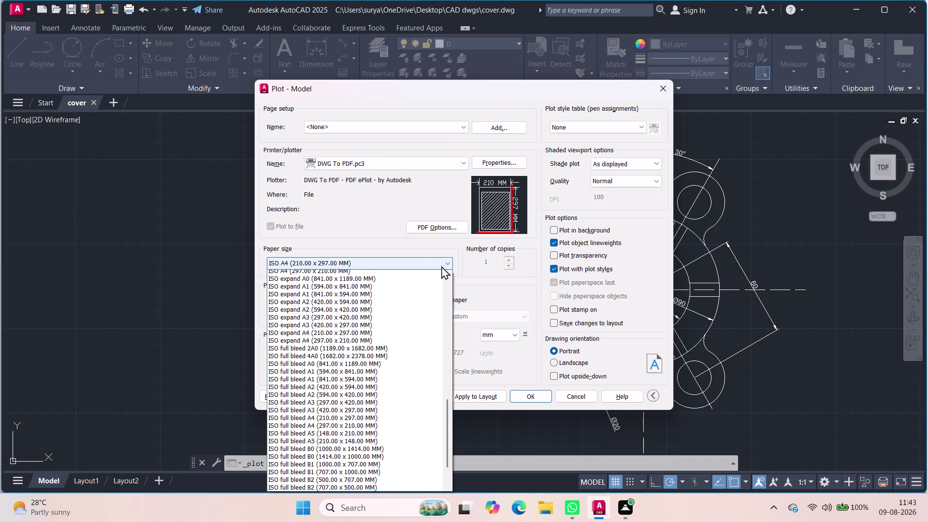
click(436, 262)
click(437, 262)
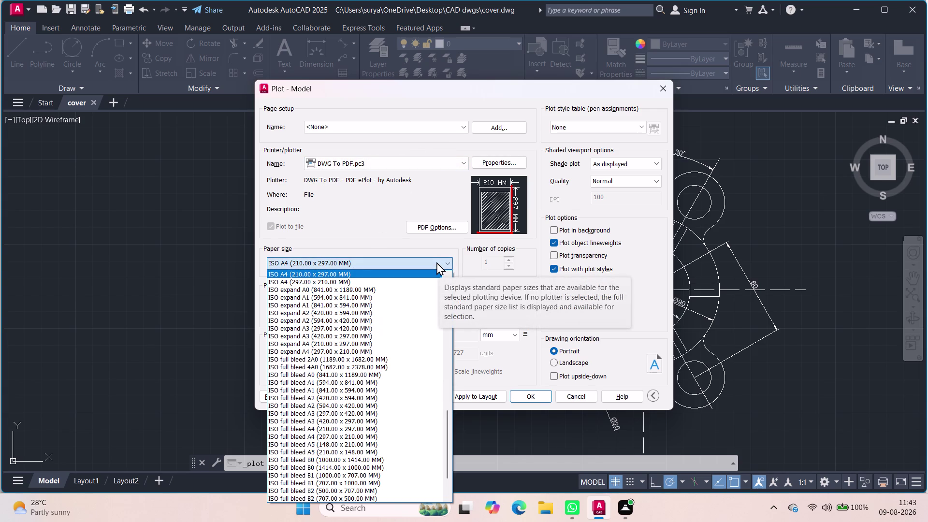
click(437, 262)
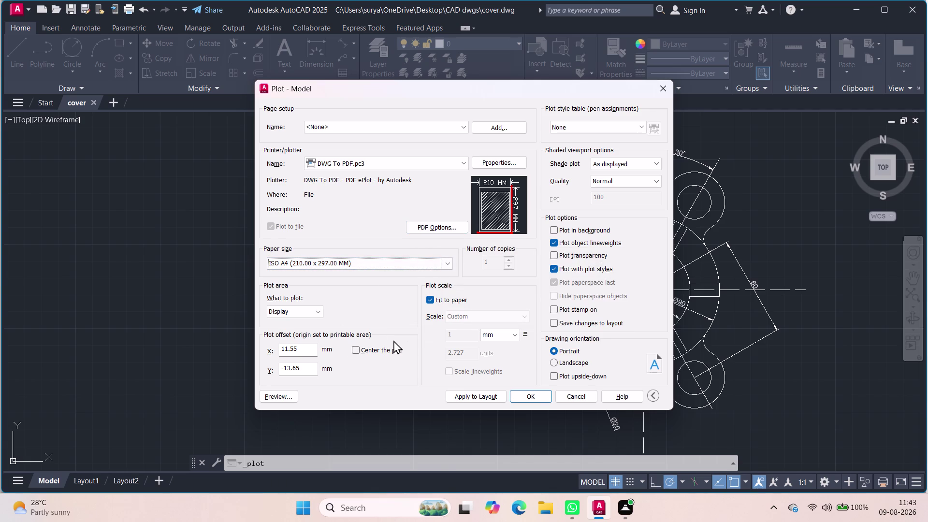
click(312, 312)
click(290, 347)
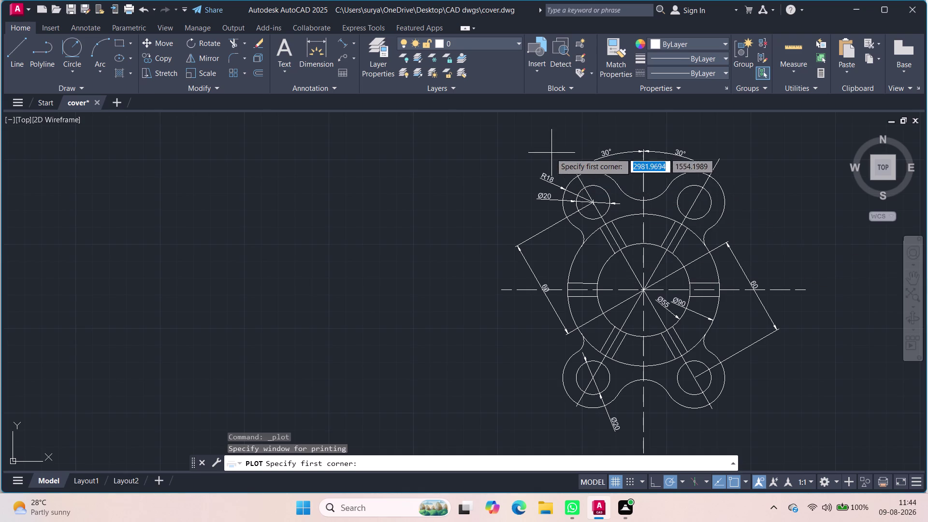
Pick window corners around the whole flange plate and confirm the Plot dialog.
drag(496, 131, 819, 433)
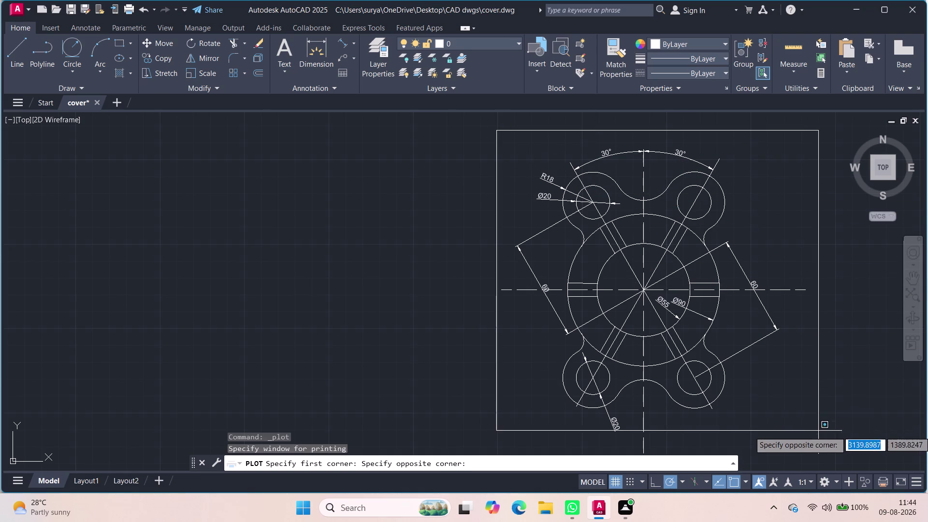
drag(819, 433, 824, 443)
click(820, 441)
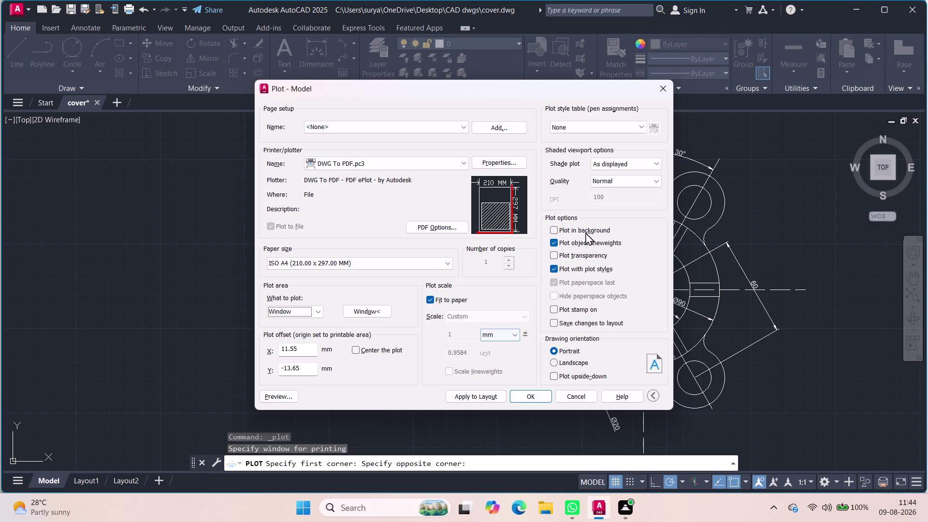
click(528, 395)
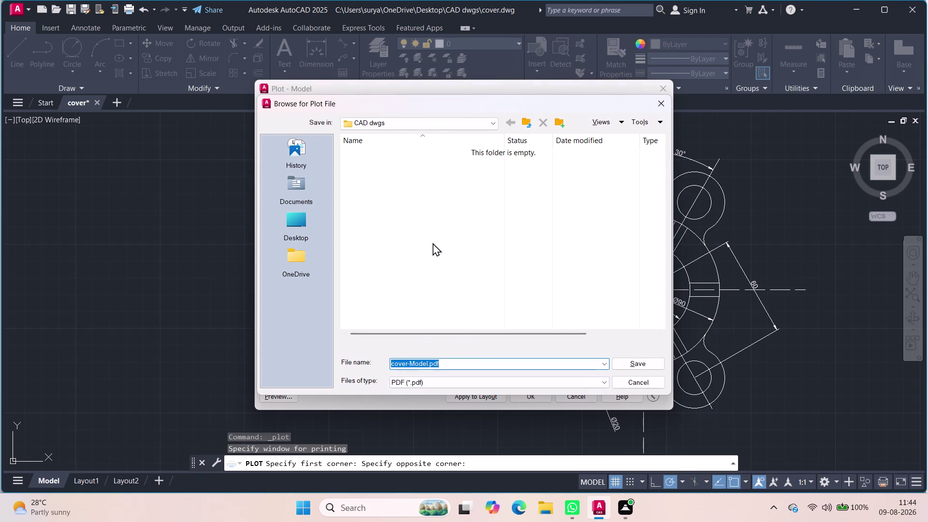
Save cover-Model.pdf to the Desktop, starting the plot job.
click(293, 219)
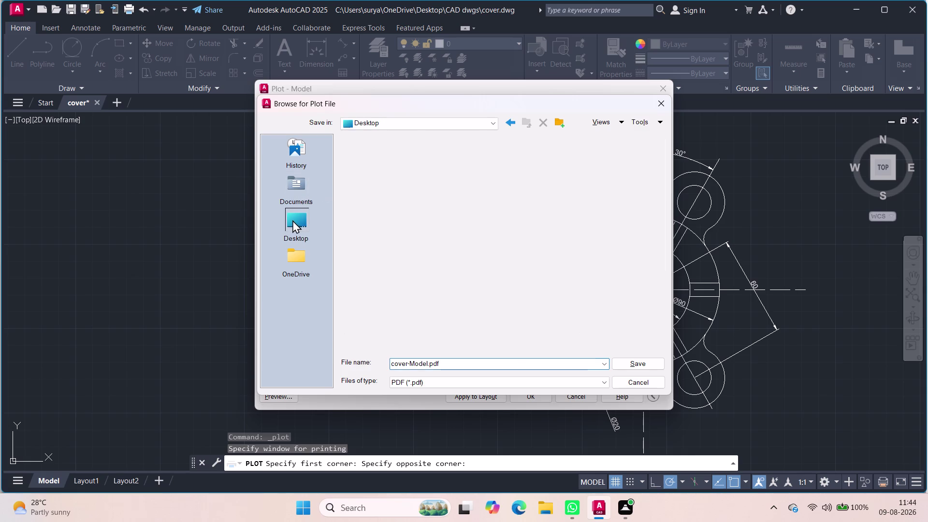
scroll(down, 3)
scroll(down, 3)
scroll(up, 3)
scroll(down, 3)
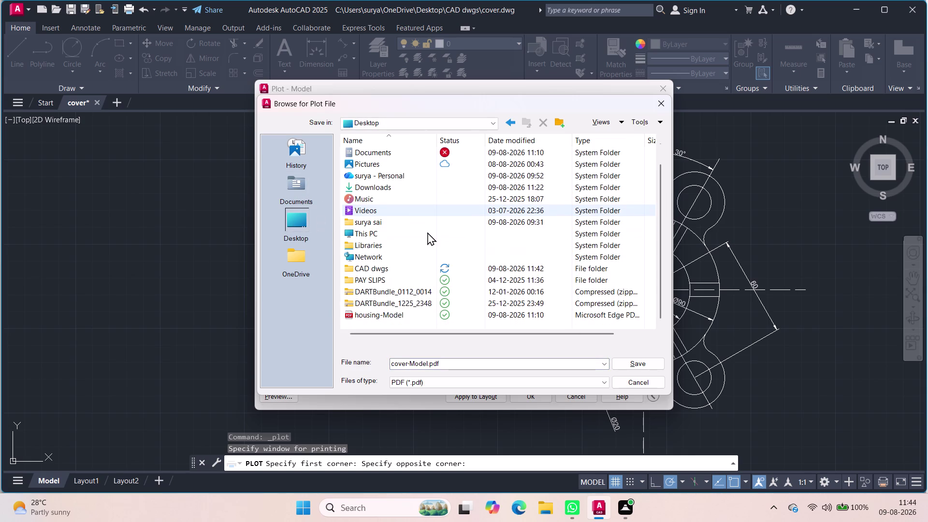
click(634, 364)
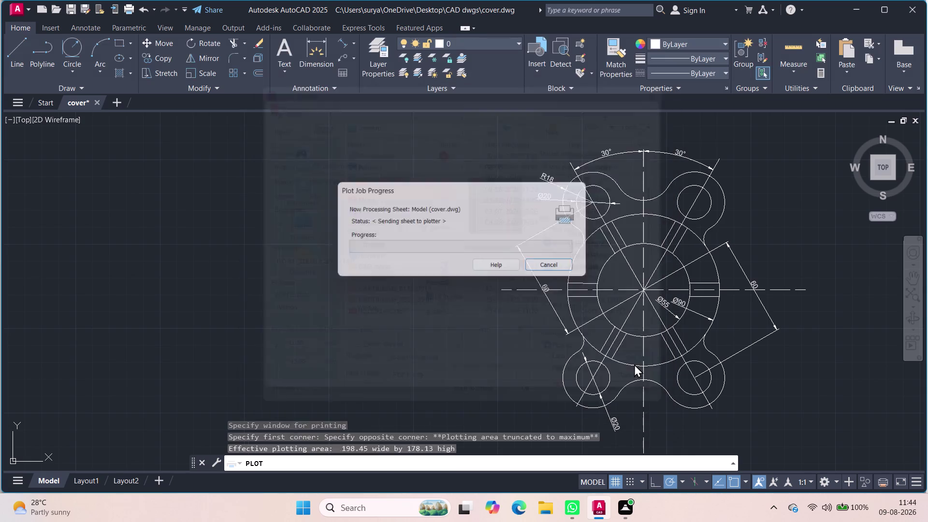